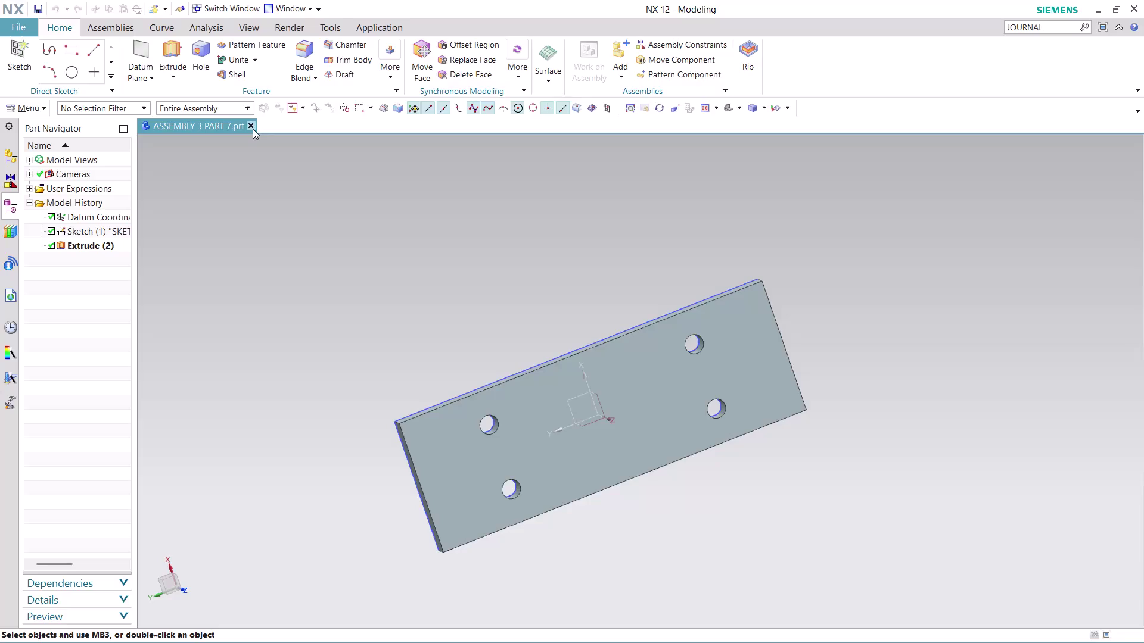
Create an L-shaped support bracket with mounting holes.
Close the plate part and choose Record Journal from a Command Finder search for 'journal'.
click(253, 129)
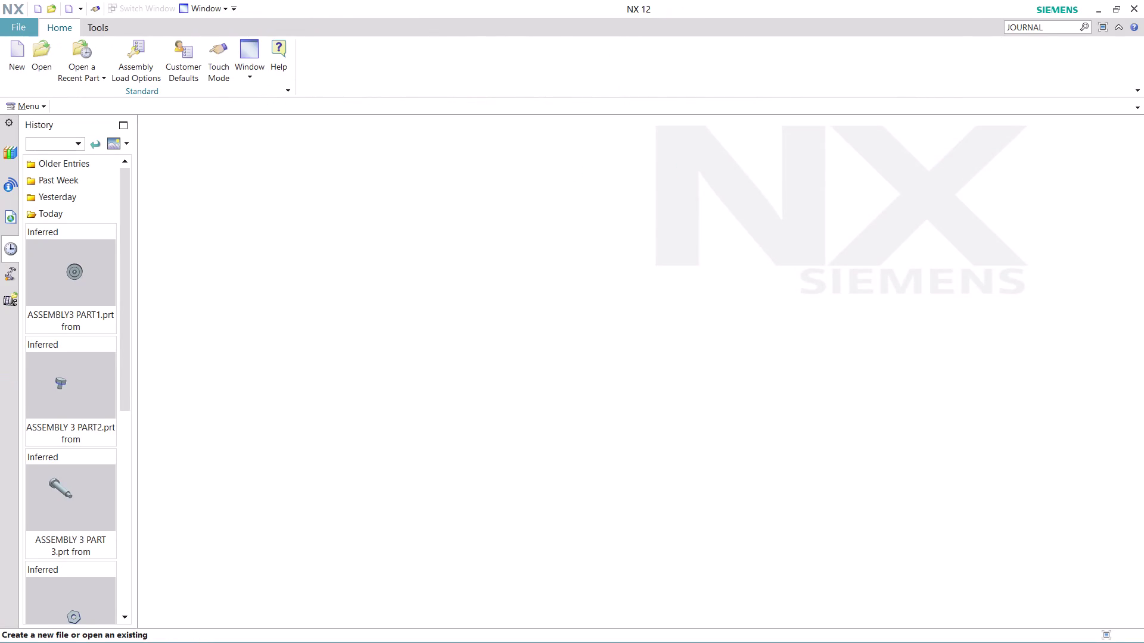
click(1049, 27)
key(Return)
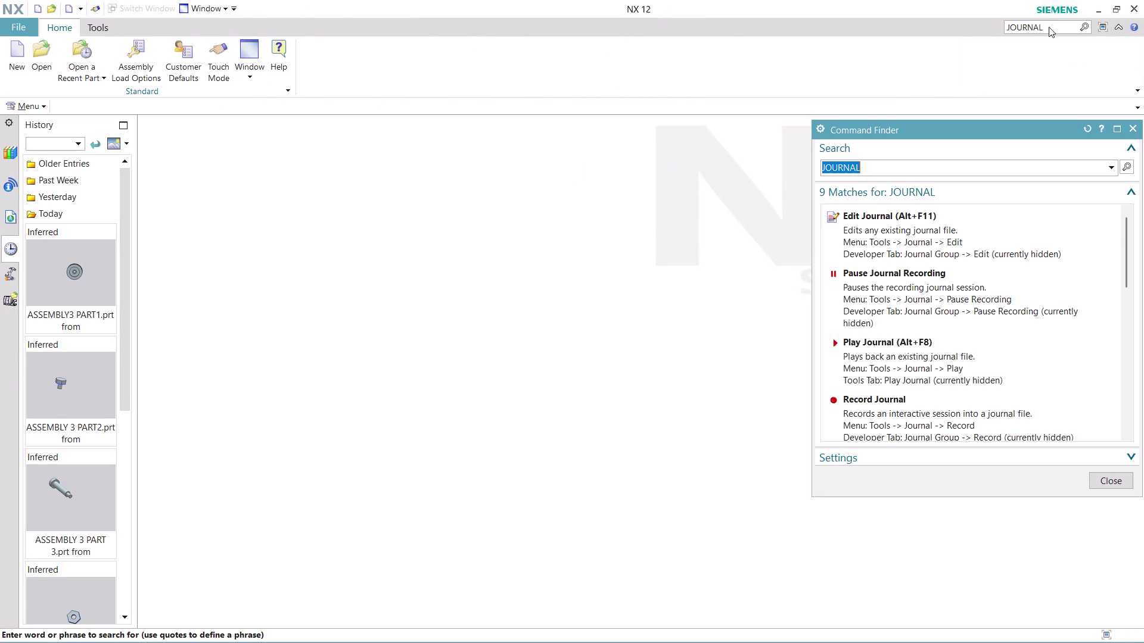
scroll(down, 3)
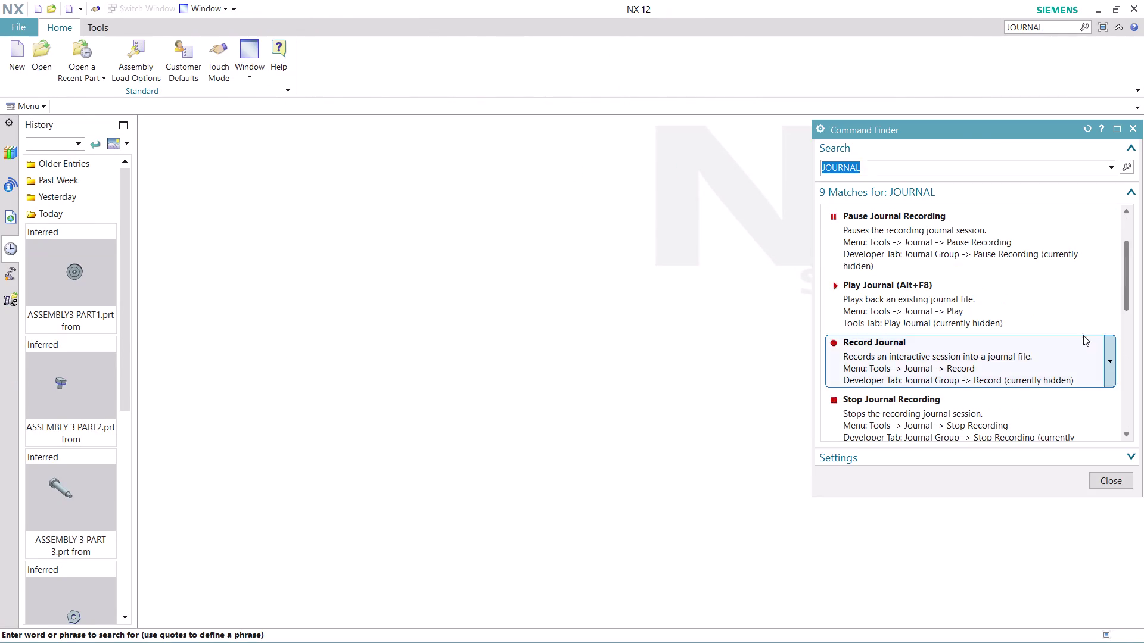
click(960, 350)
click(653, 387)
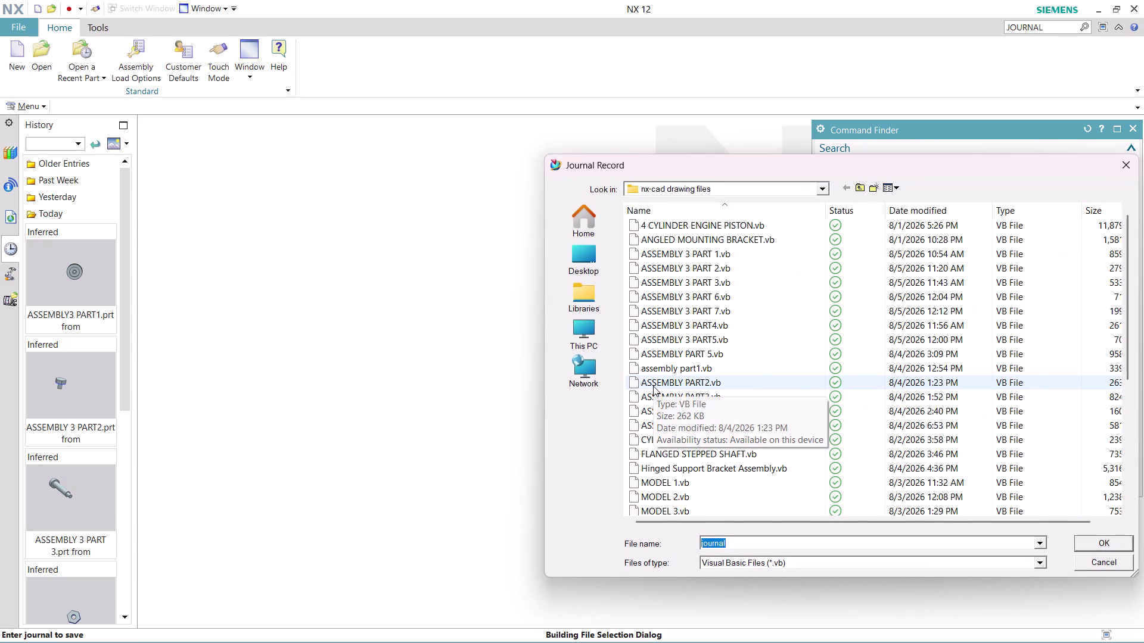
Name the journal file 'ASSEMBLY 3 PART 8' and start recording.
text(ASSE)
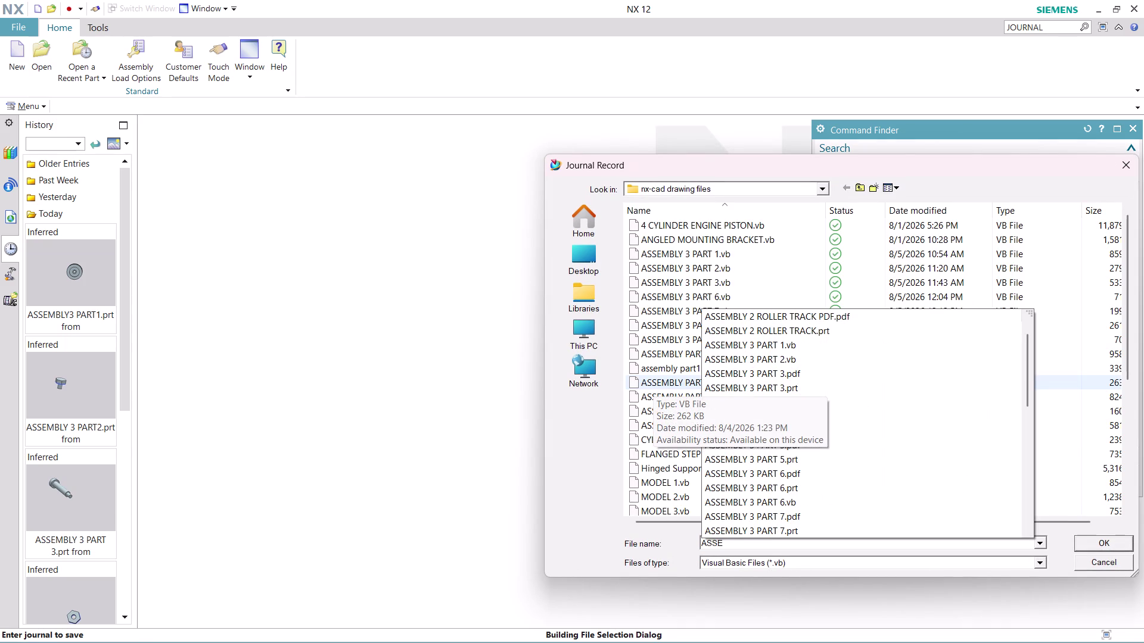
text(MBL)
text(Y)
key(space)
text(3)
key(space)
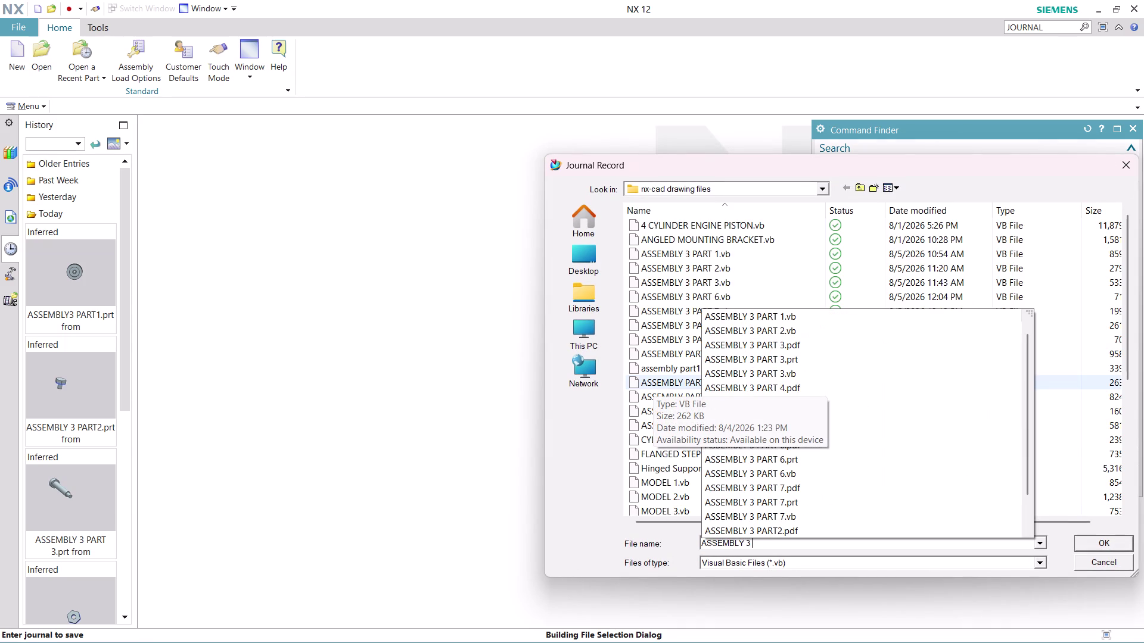
text(PART)
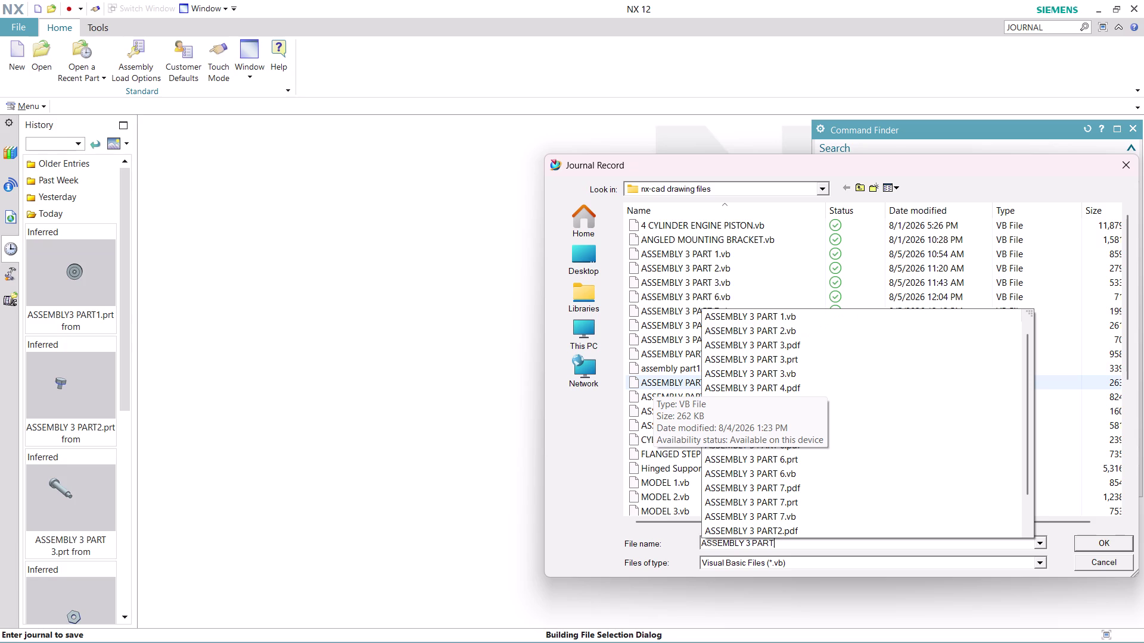
key(space)
text(8)
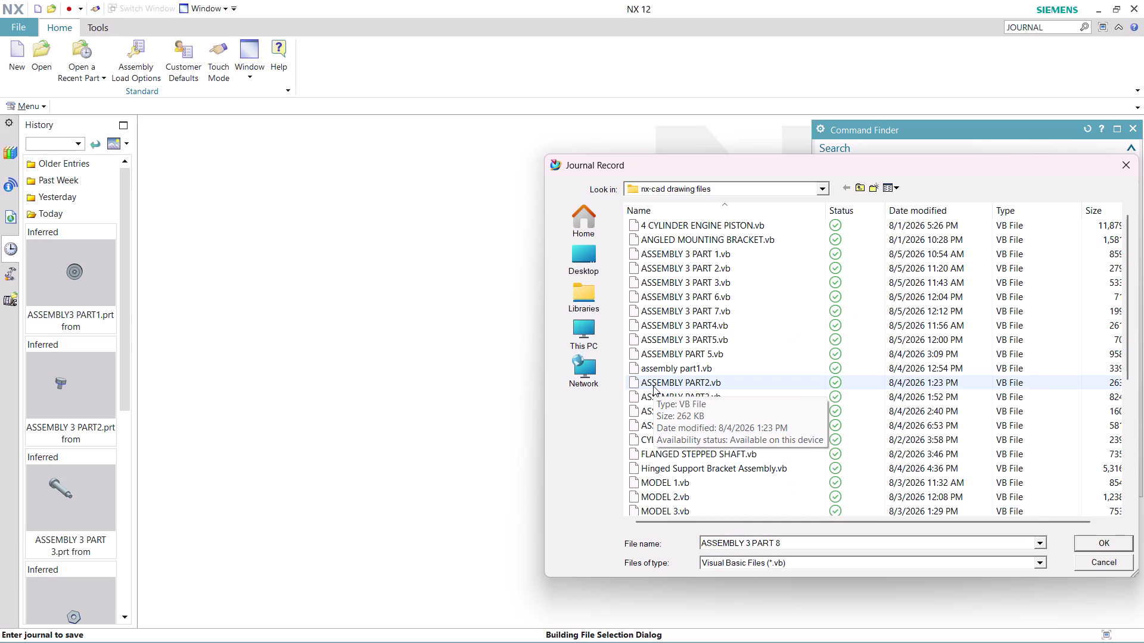
click(1117, 543)
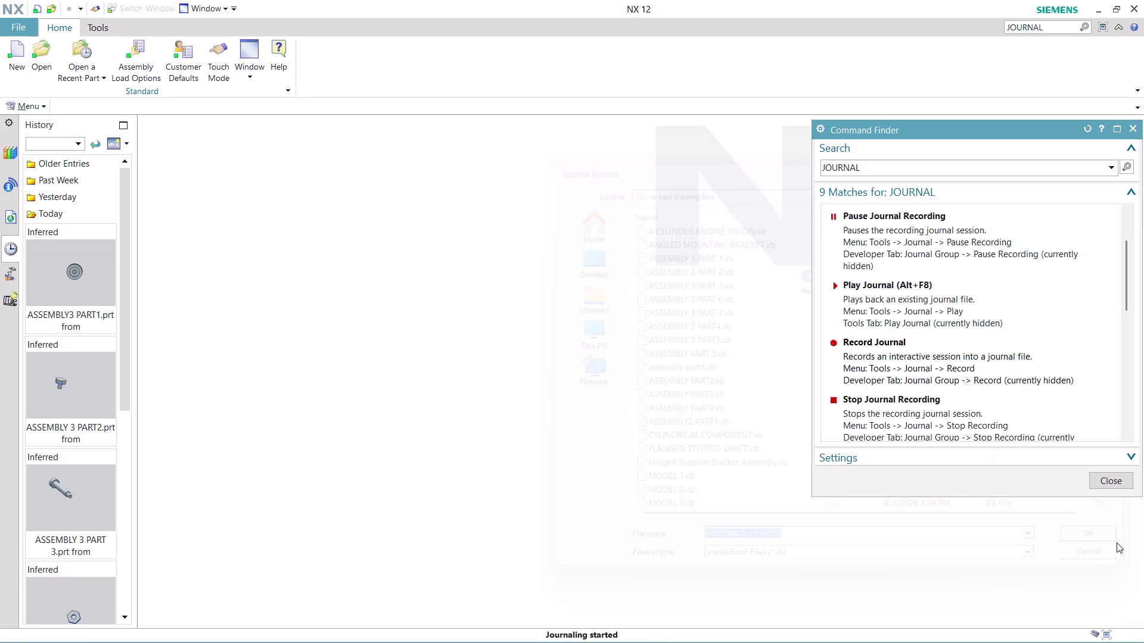
click(1114, 482)
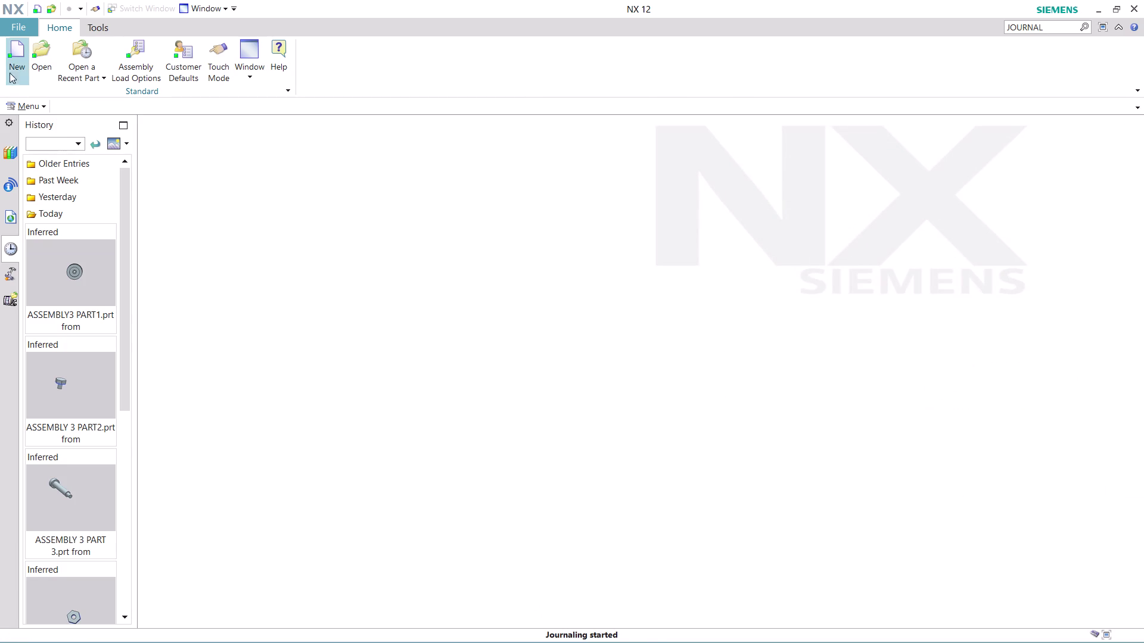
Create a Model-template part and place a sketch on the datum plane, origin at datum centre.
click(6, 61)
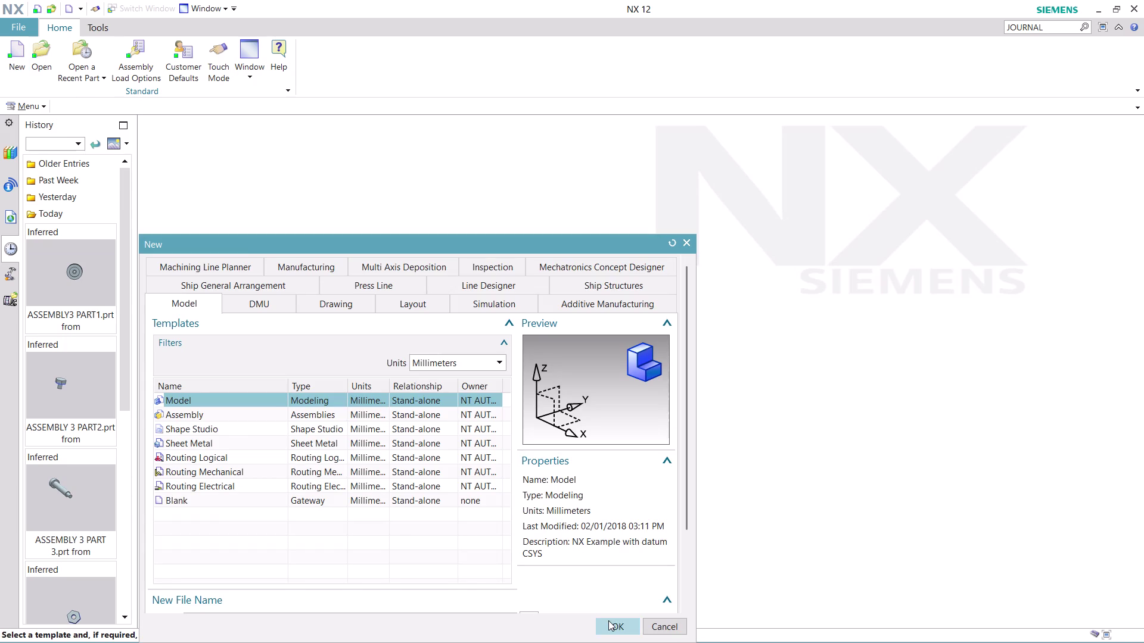
click(608, 621)
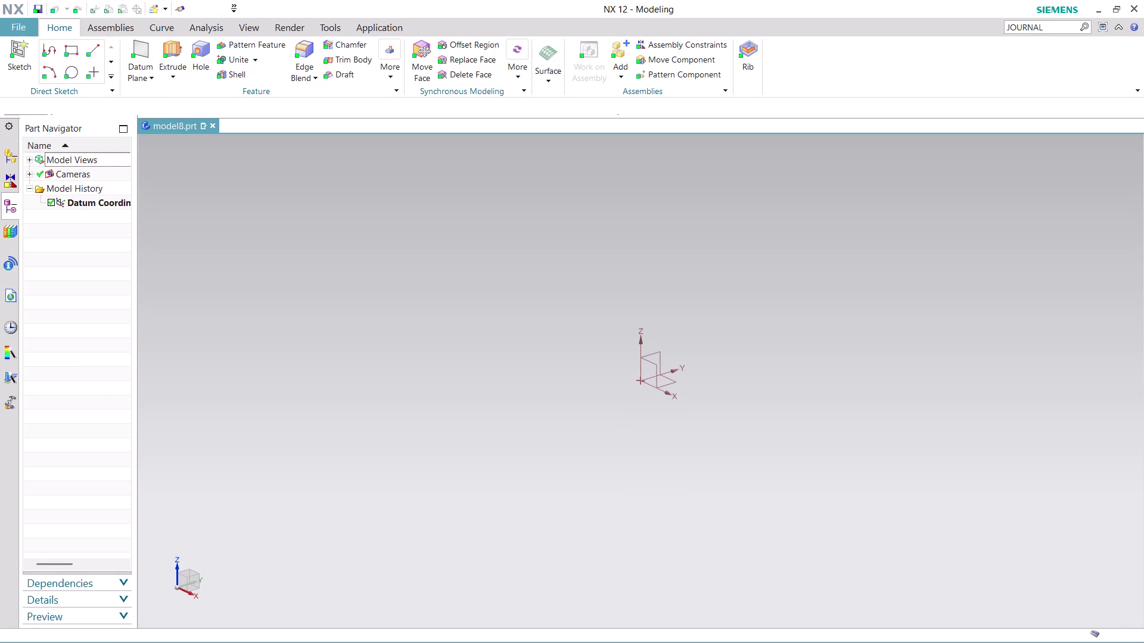
click(33, 101)
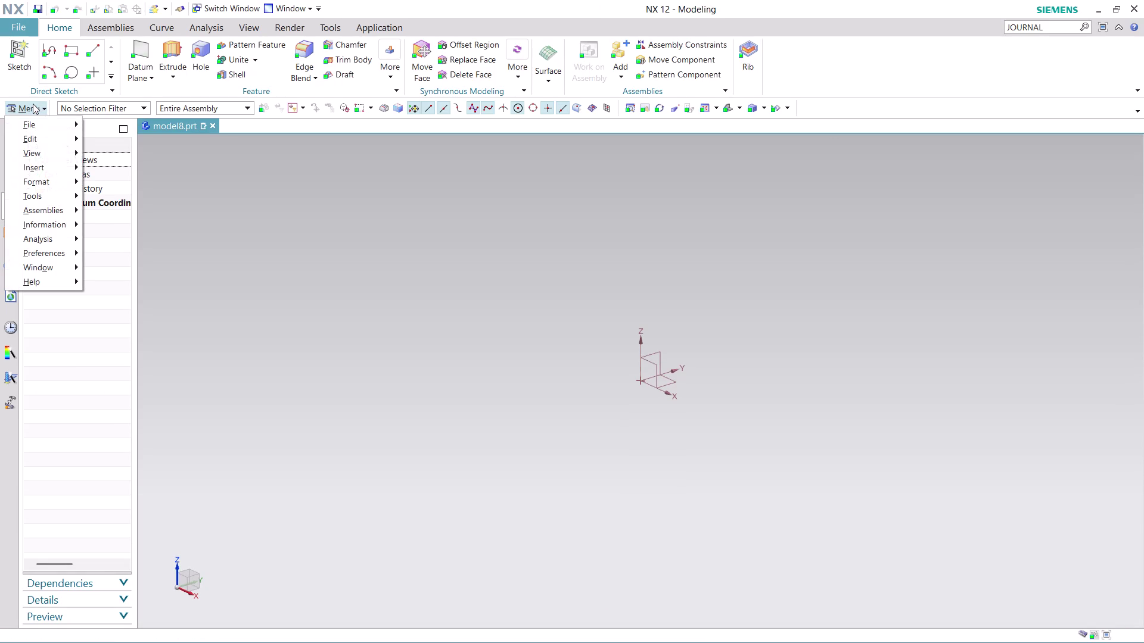
click(135, 185)
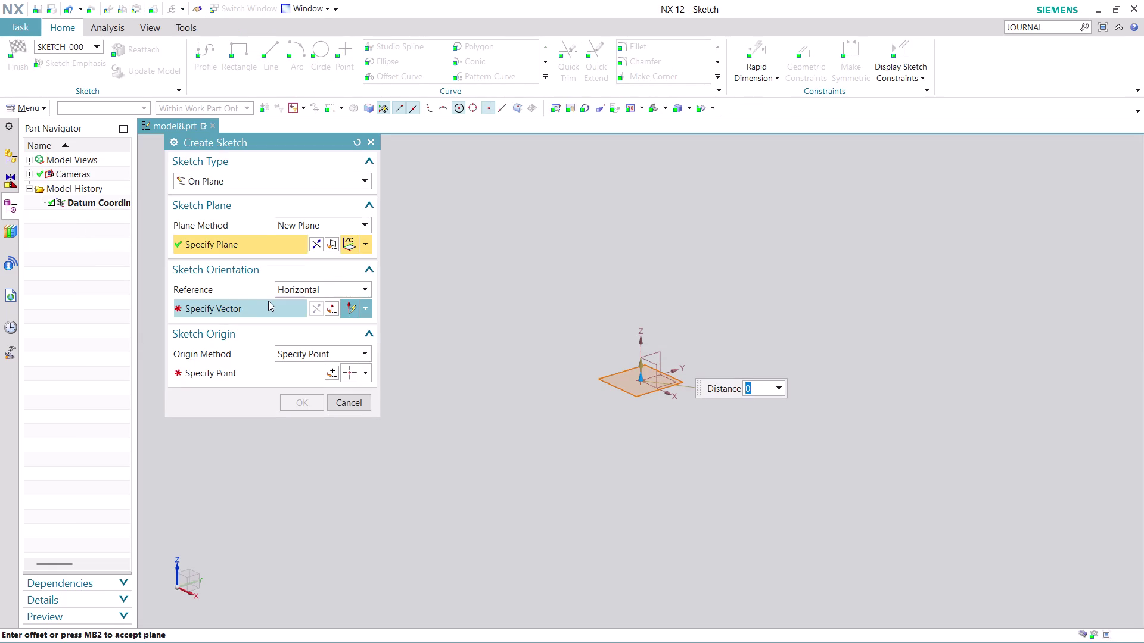
click(268, 301)
click(670, 373)
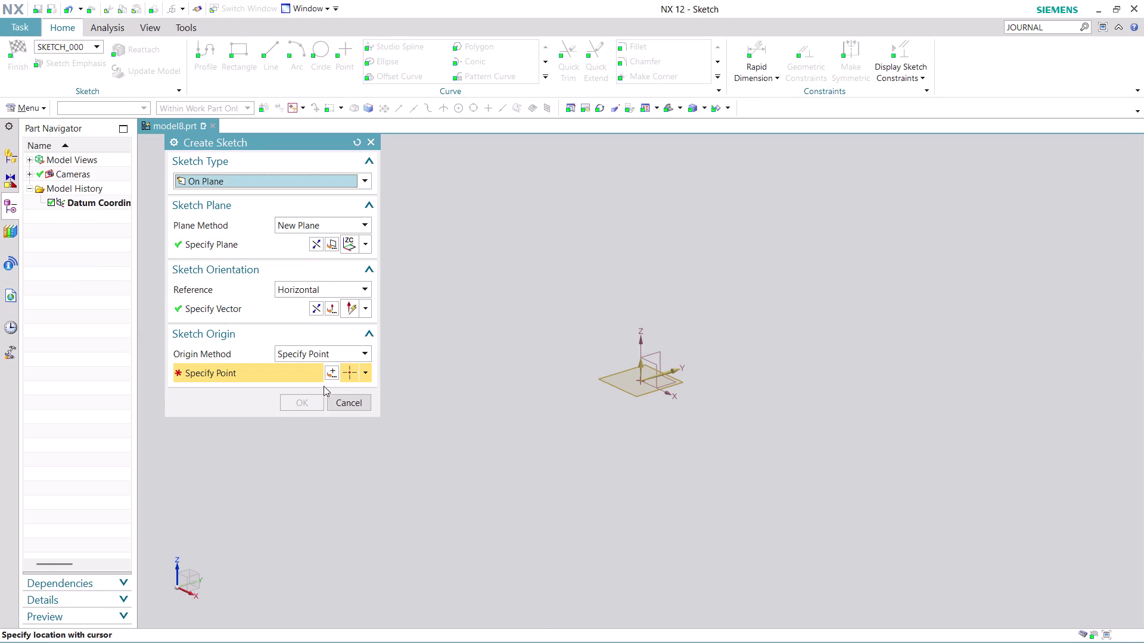
click(328, 371)
click(314, 391)
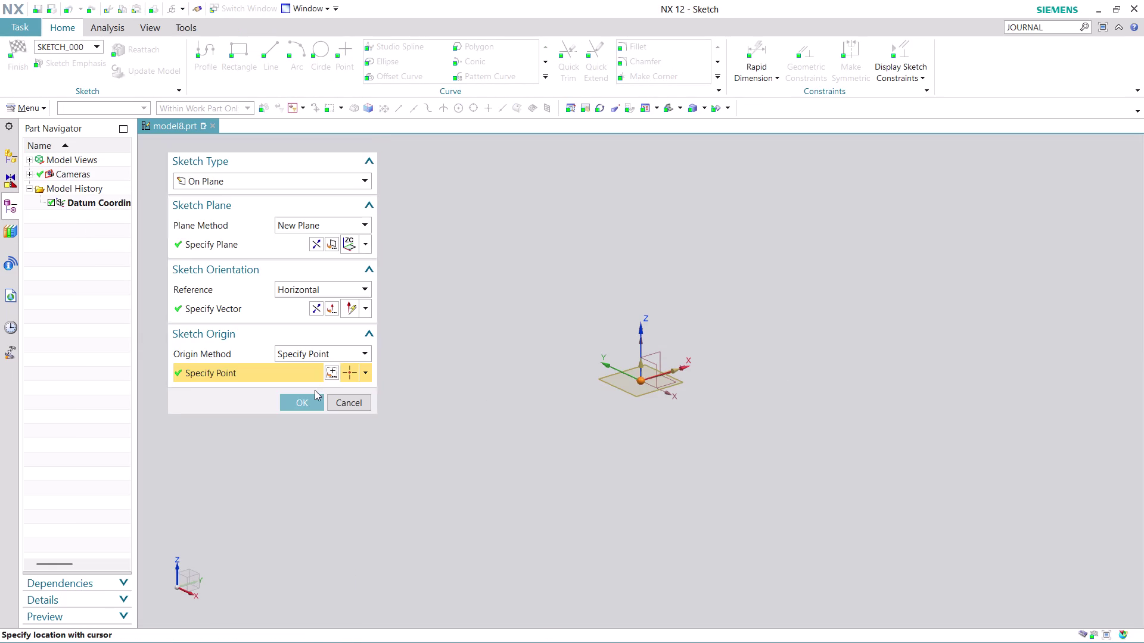
click(303, 408)
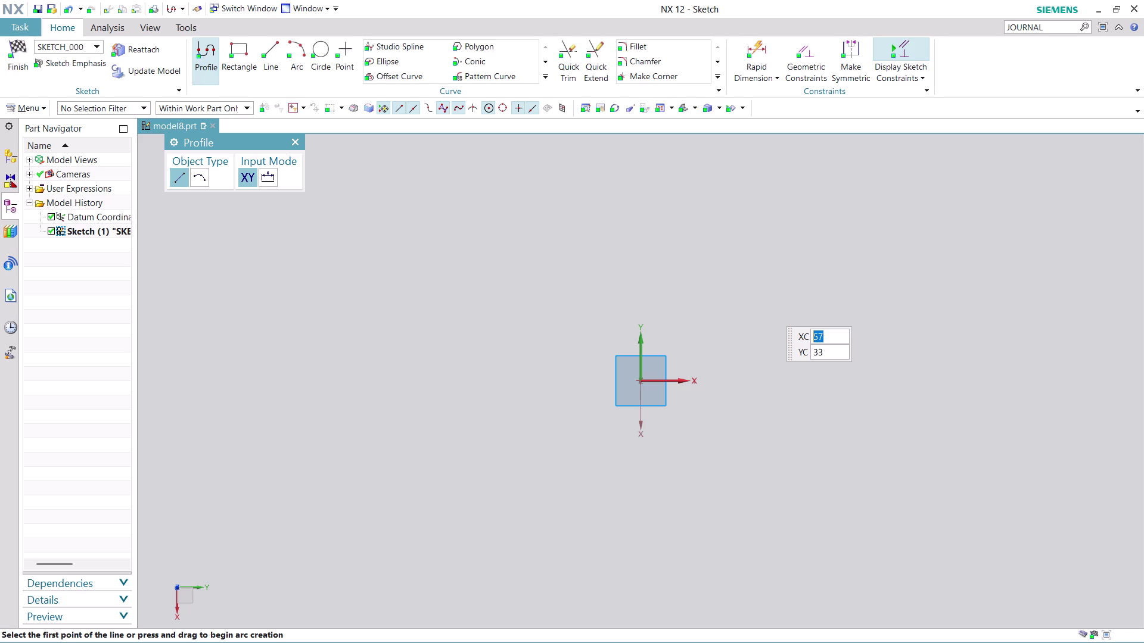
Draw a six-line closed L outline with Profile, both legs 11 mm thick.
click(664, 192)
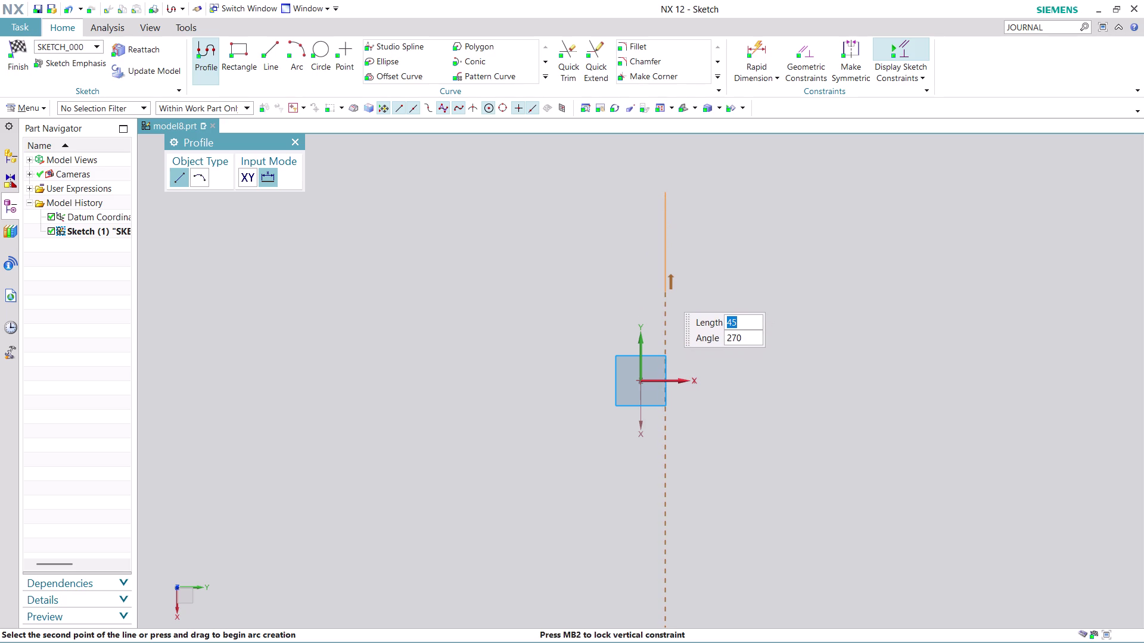
click(666, 340)
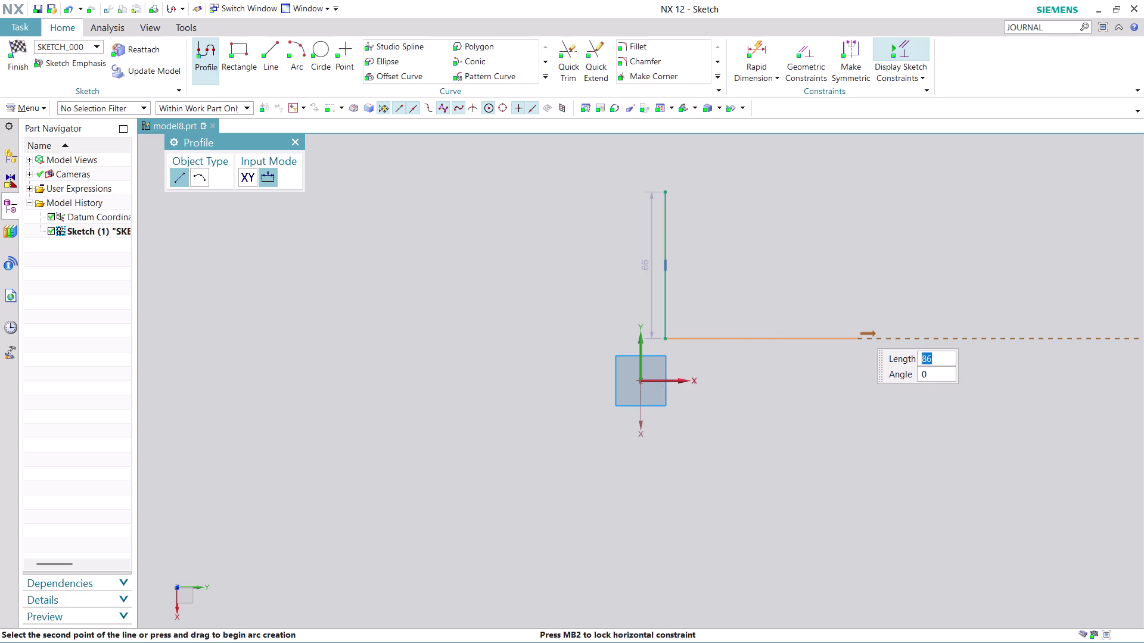
click(847, 328)
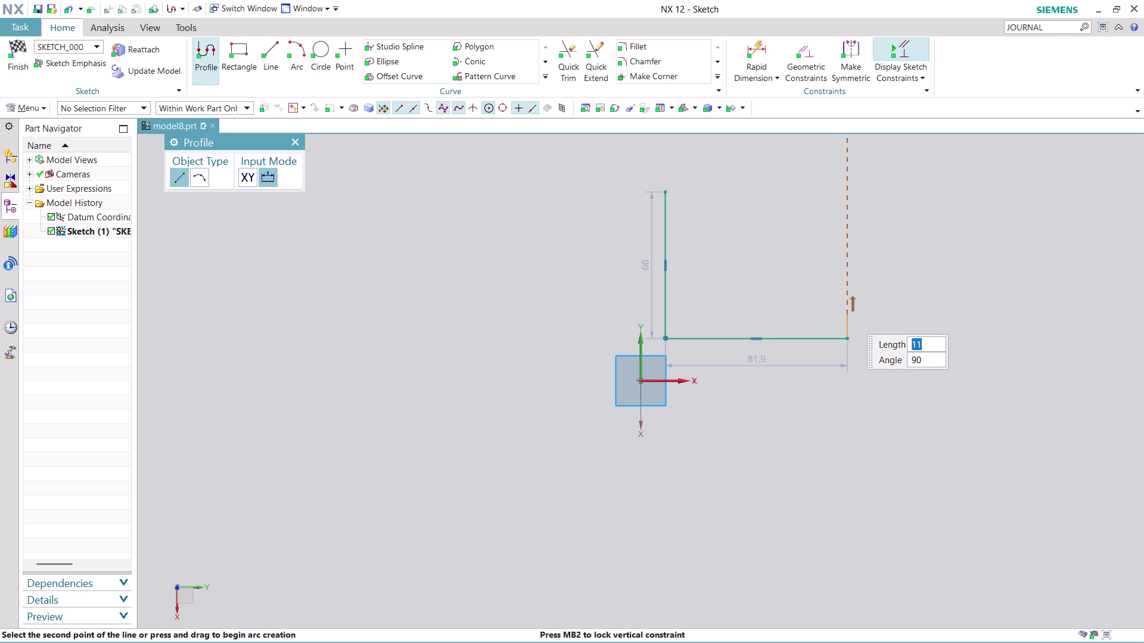
click(847, 314)
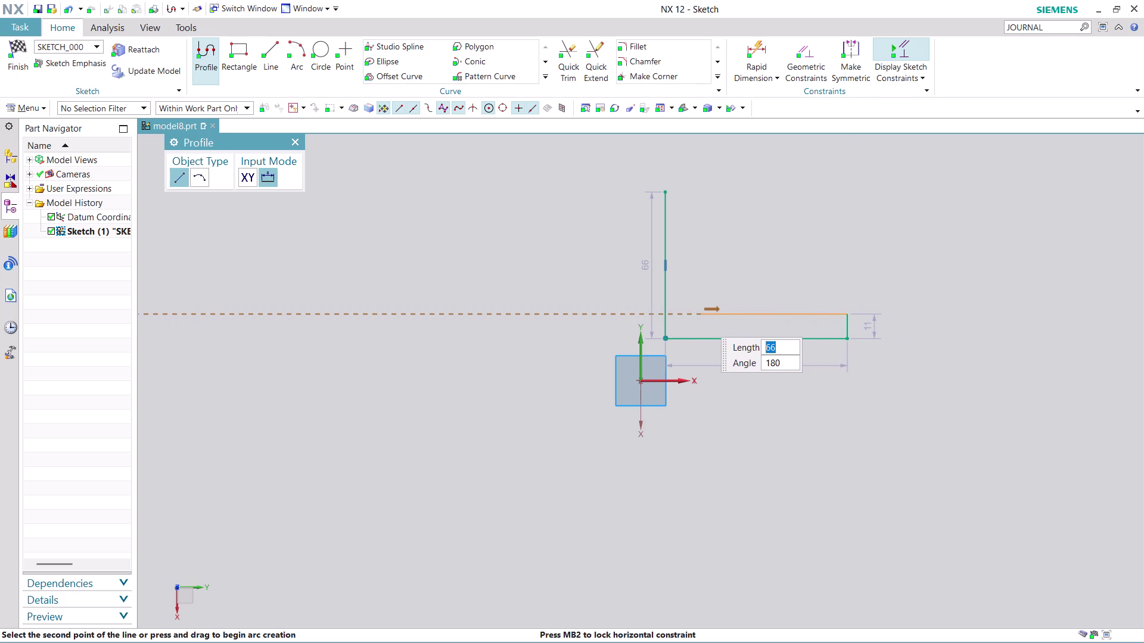
click(690, 318)
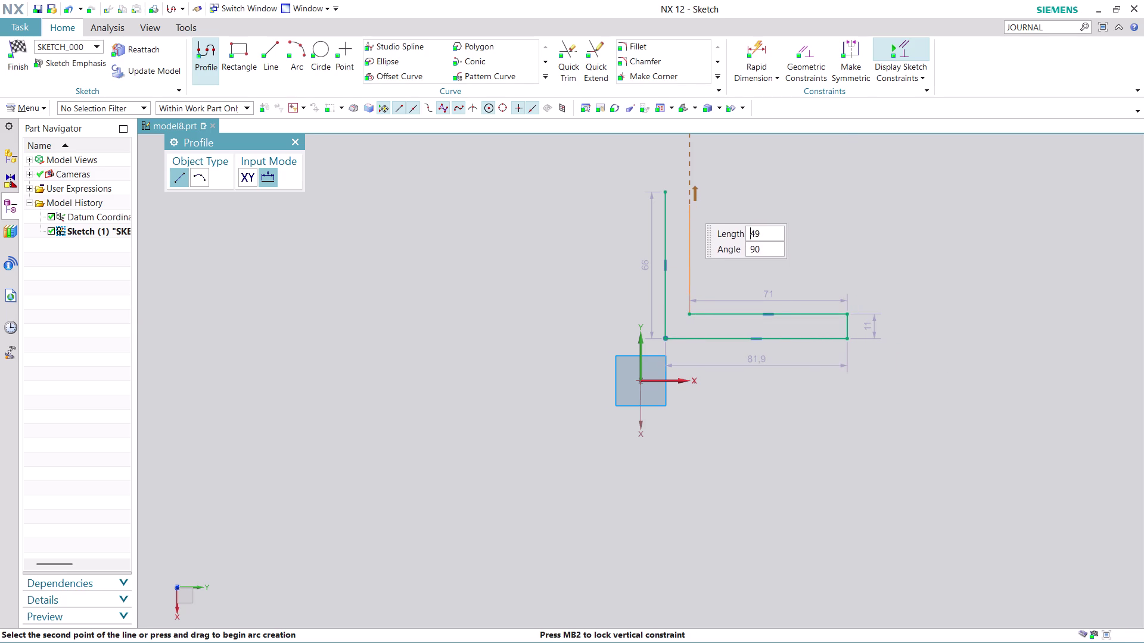
click(687, 192)
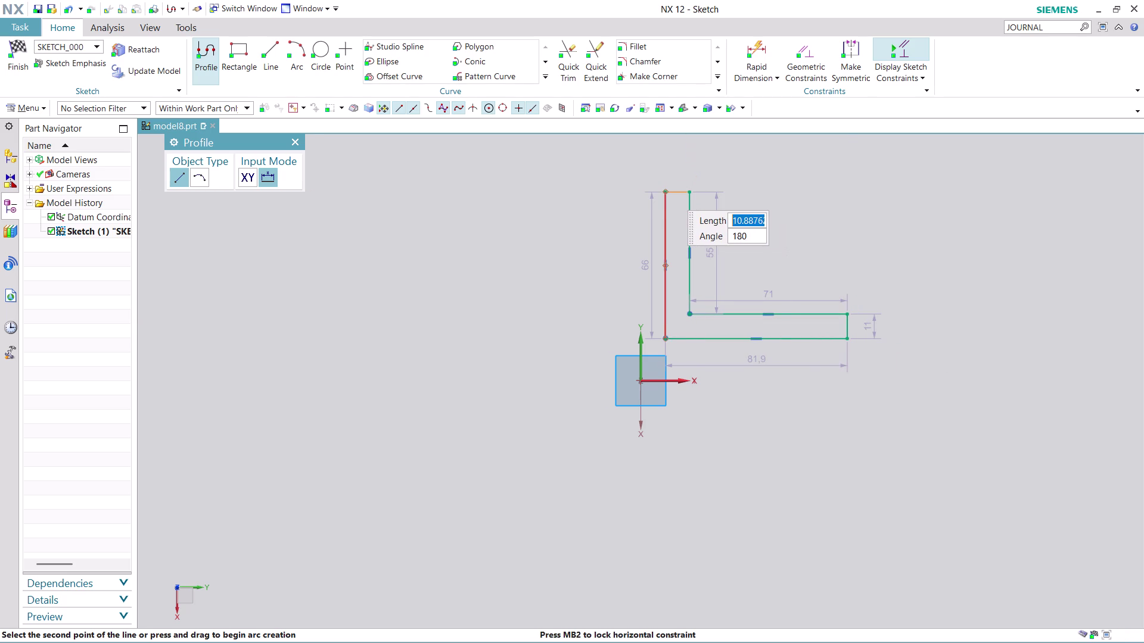
click(666, 190)
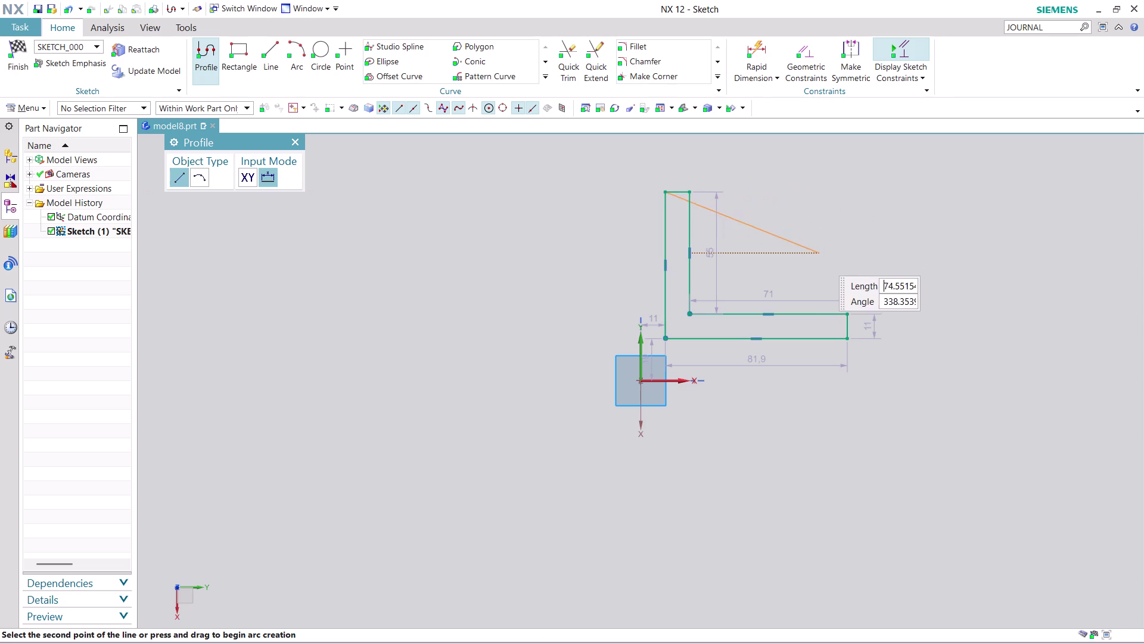
key(Escape)
key(Escape)
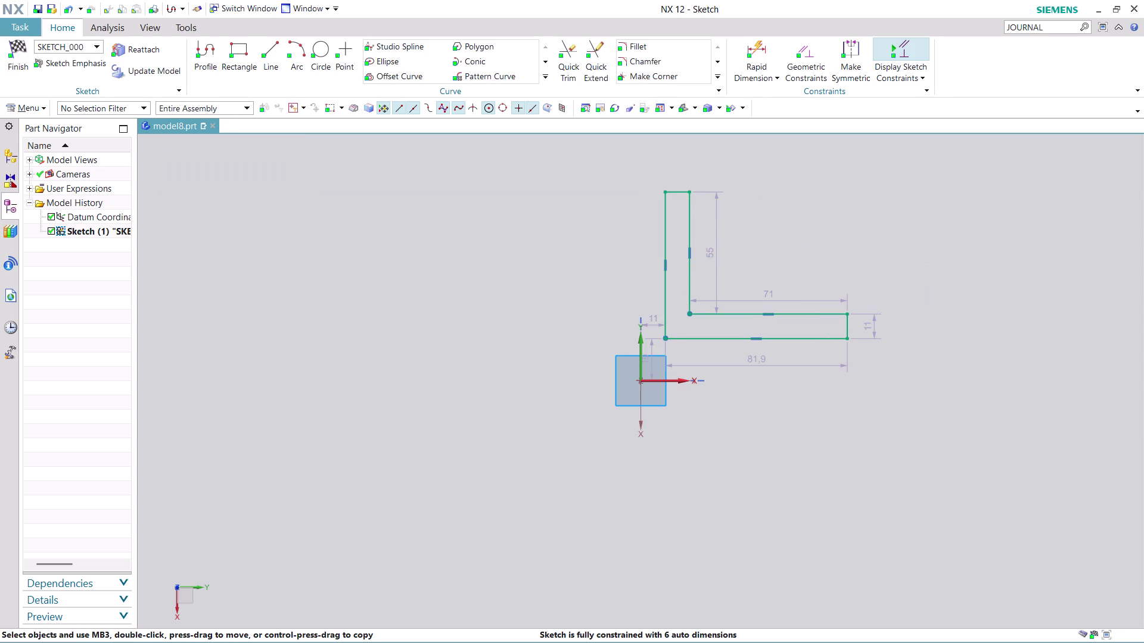
scroll(up, 3)
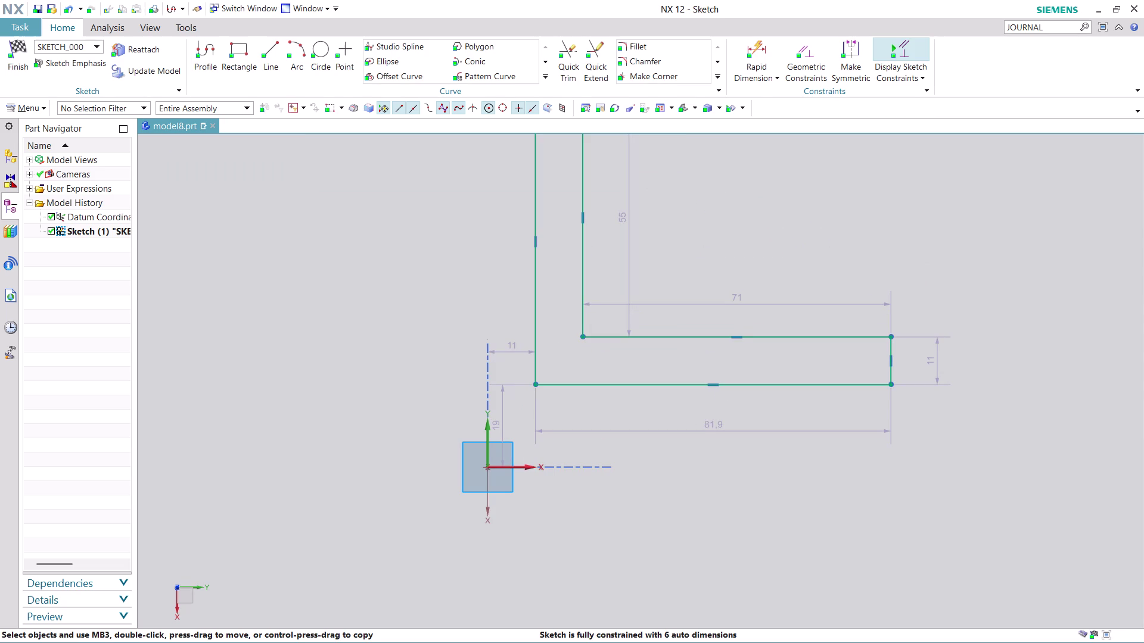
Change the horizontal flange's 11 mm thickness dimension to 5 mm.
double_click(937, 364)
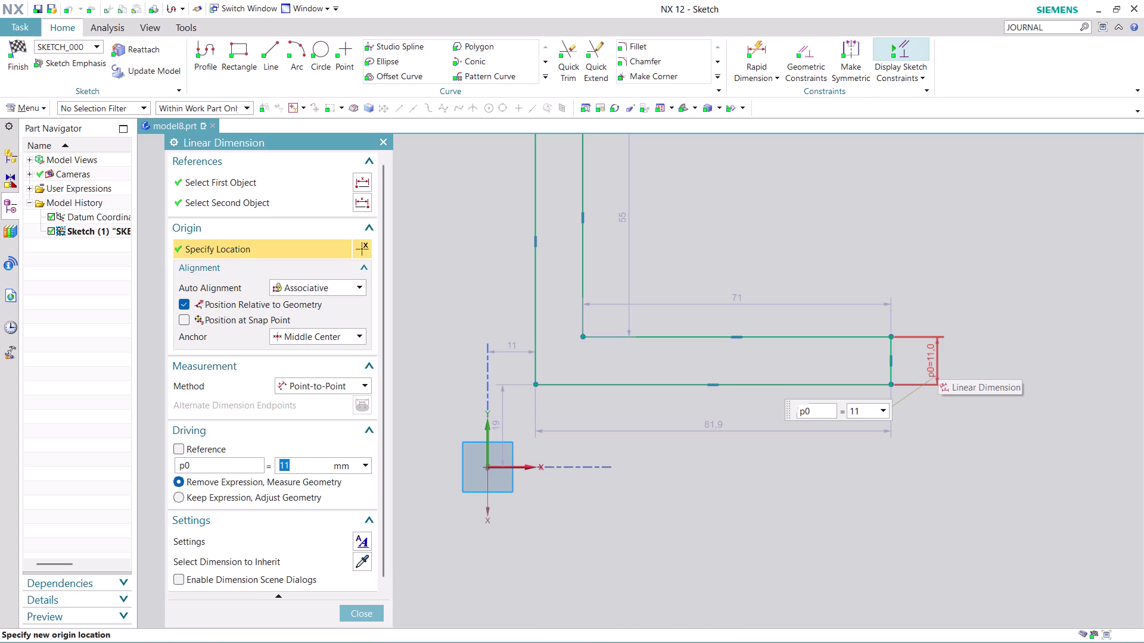
key(5)
key(Return)
scroll(up, 3)
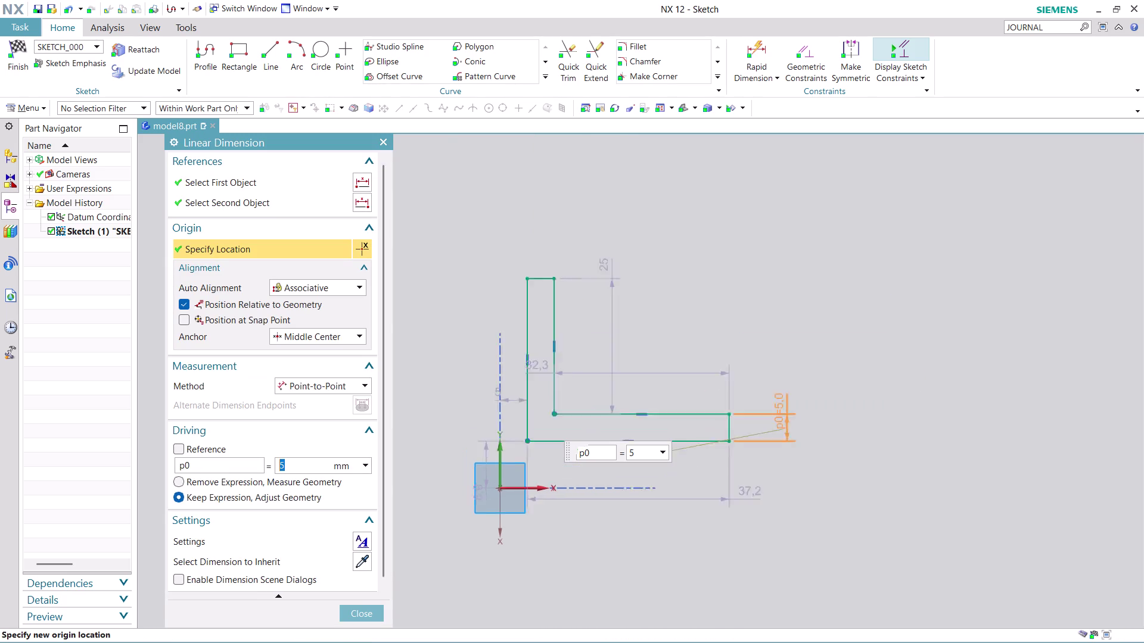
scroll(up, 3)
scroll(down, 3)
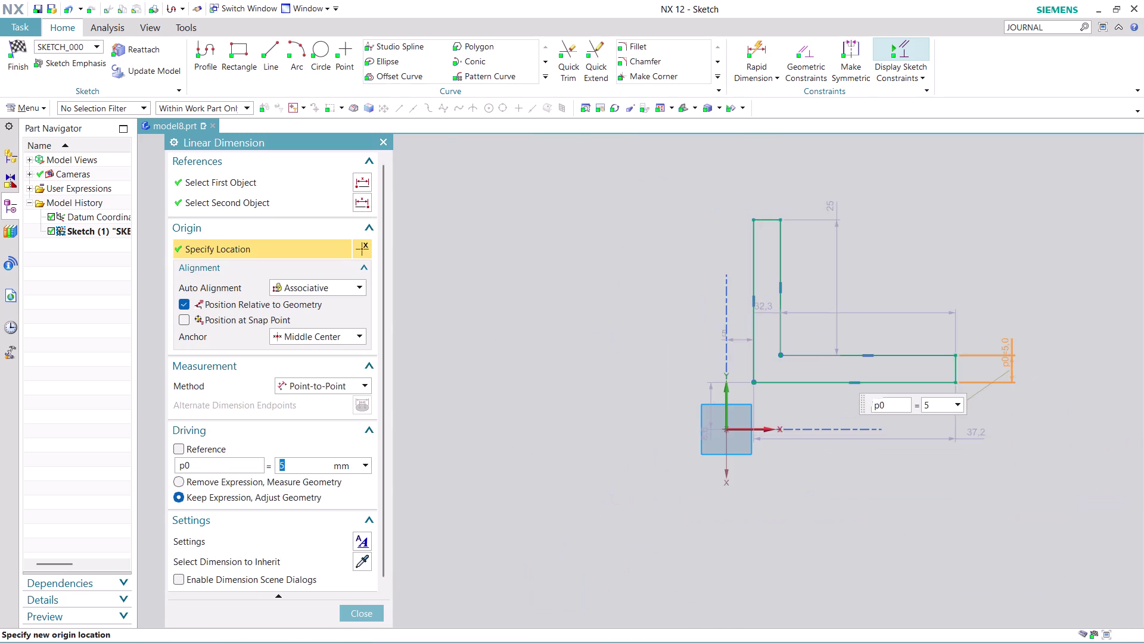
scroll(up, 3)
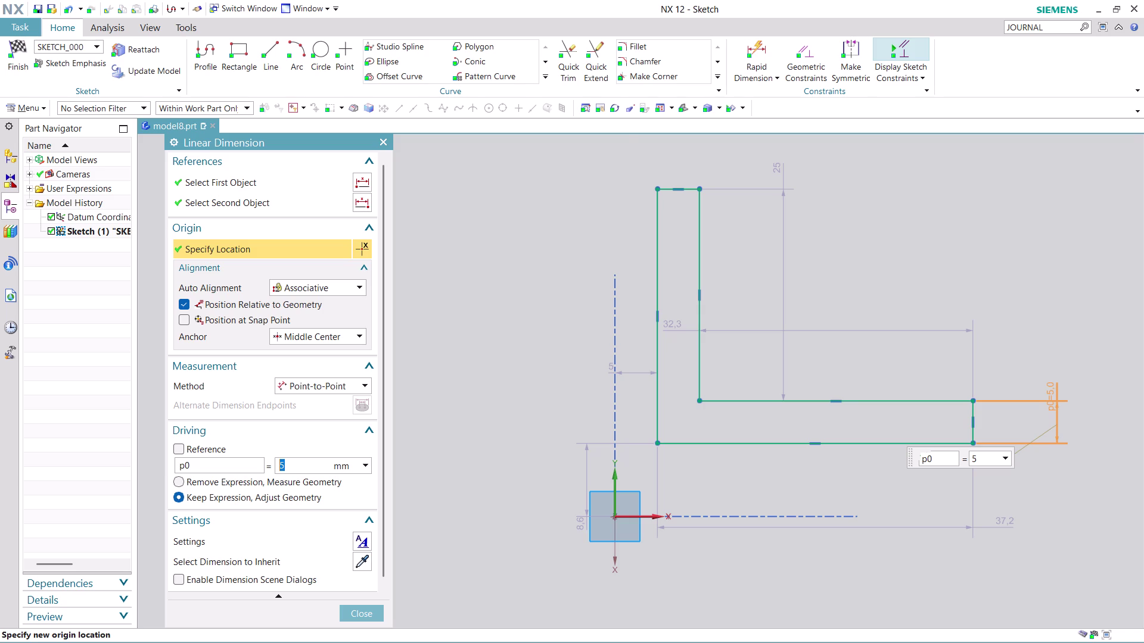
click(372, 616)
click(763, 46)
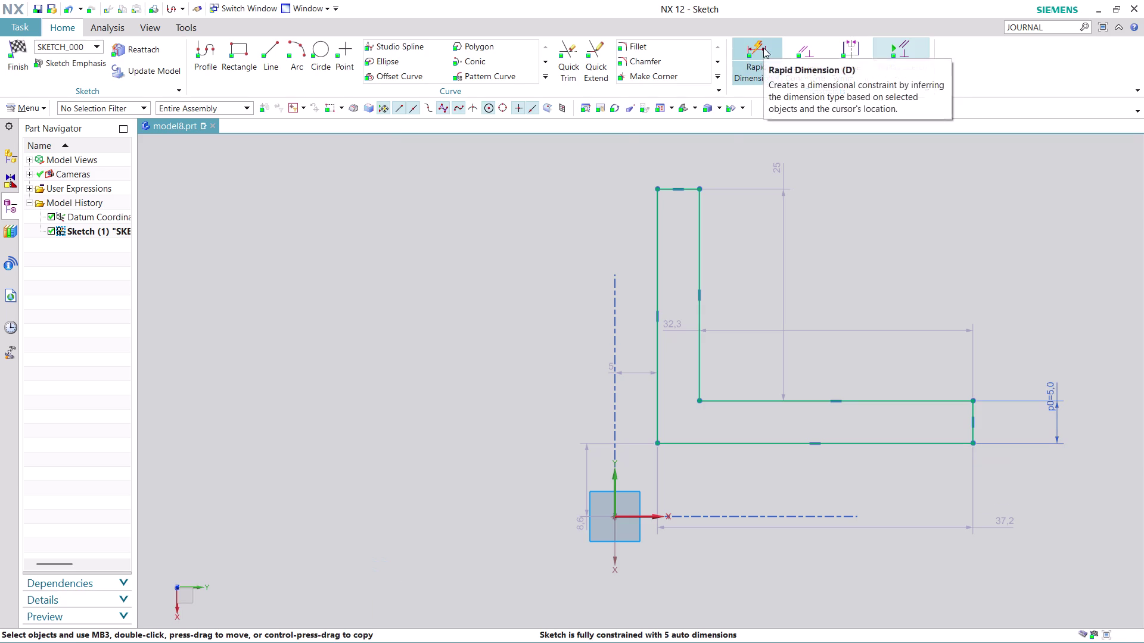
Dimension the left vertical line against the bottom edge as a 40 mm height.
scroll(up, 3)
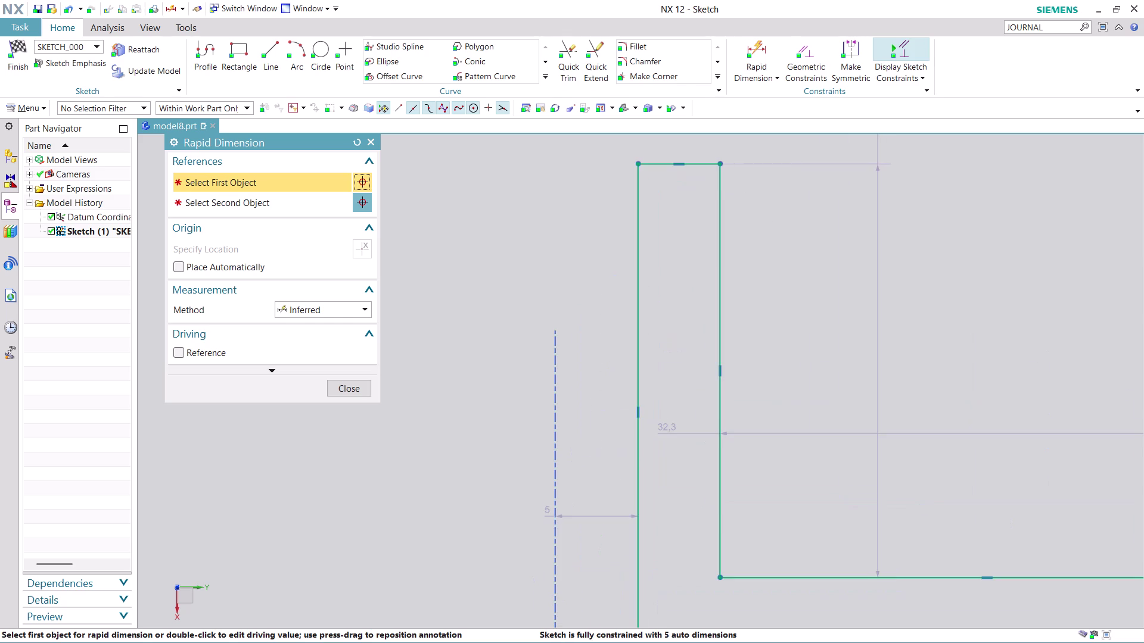
click(656, 161)
scroll(down, 3)
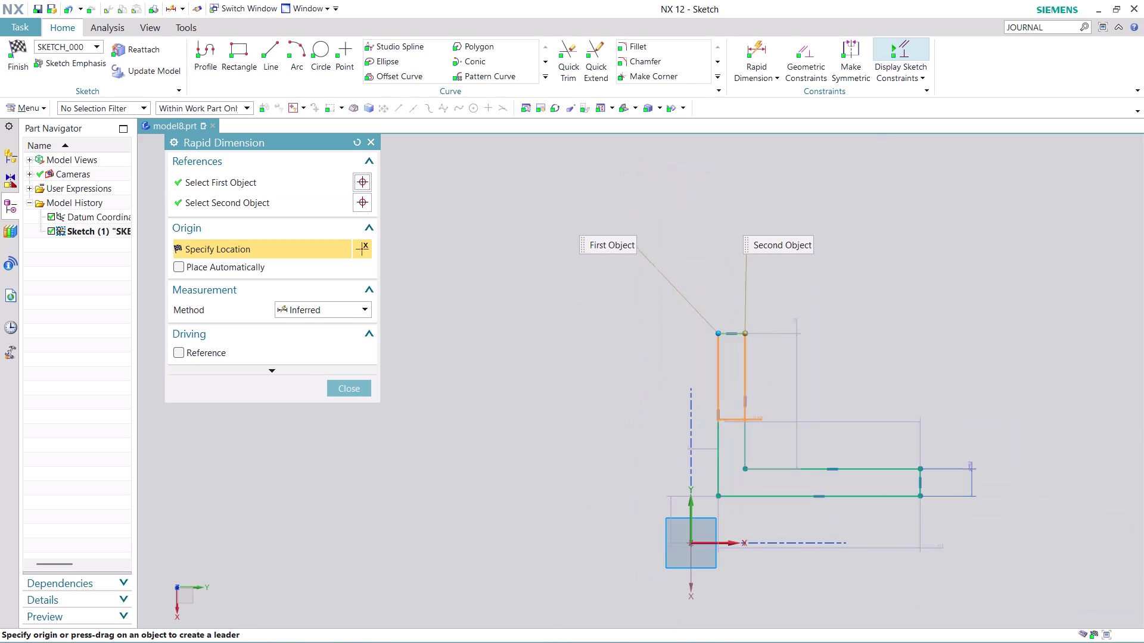
scroll(up, 3)
scroll(up, 3)
scroll(up, 3)
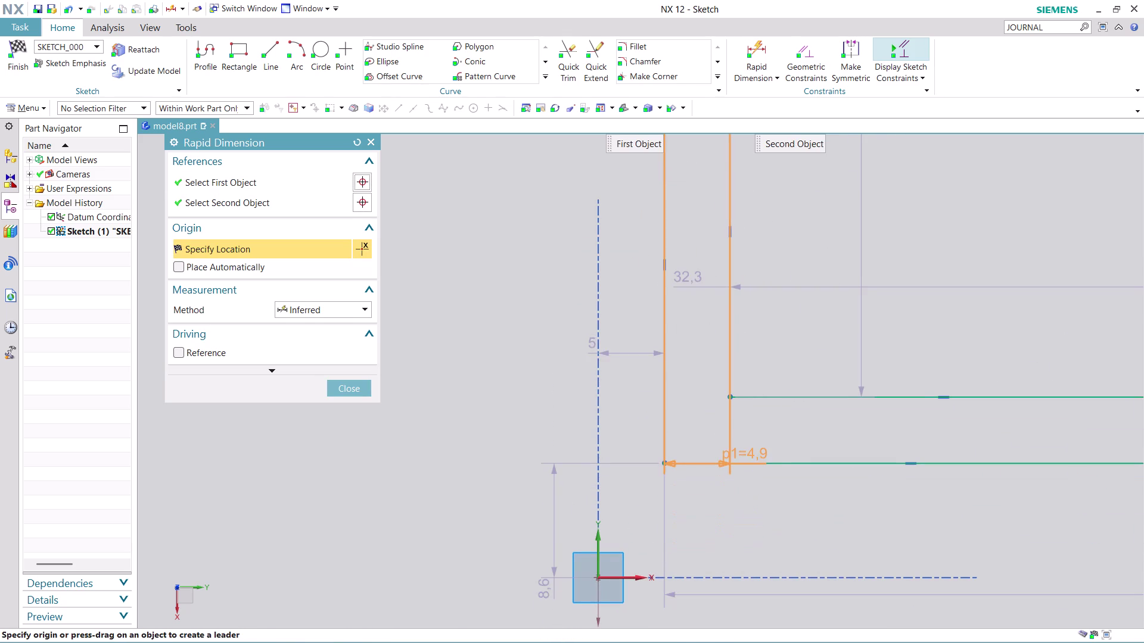
click(802, 462)
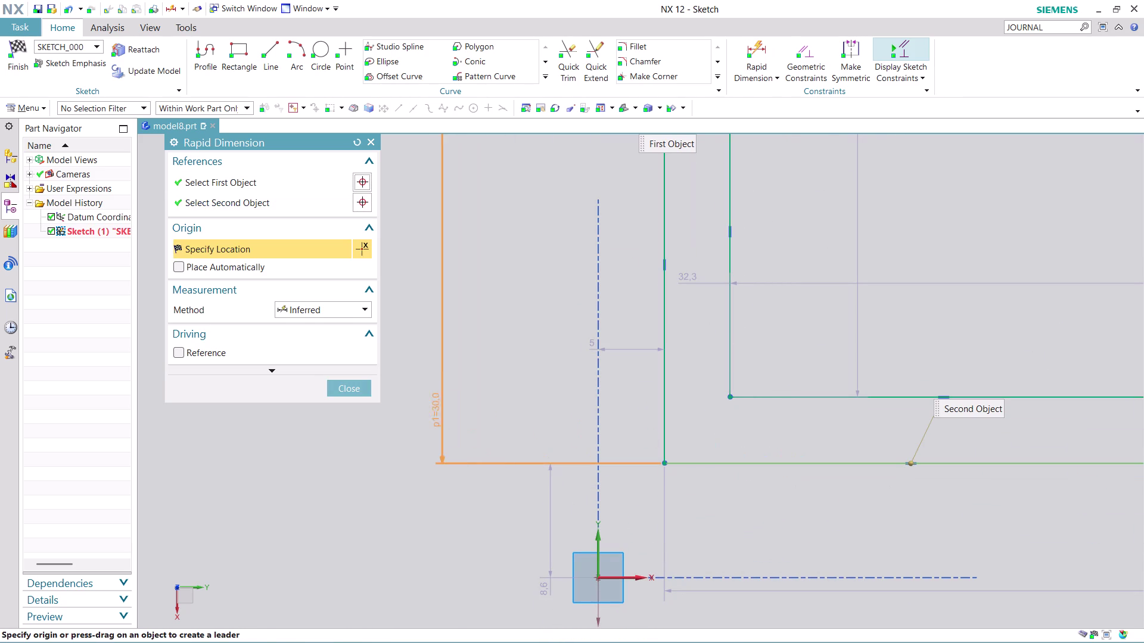
click(424, 341)
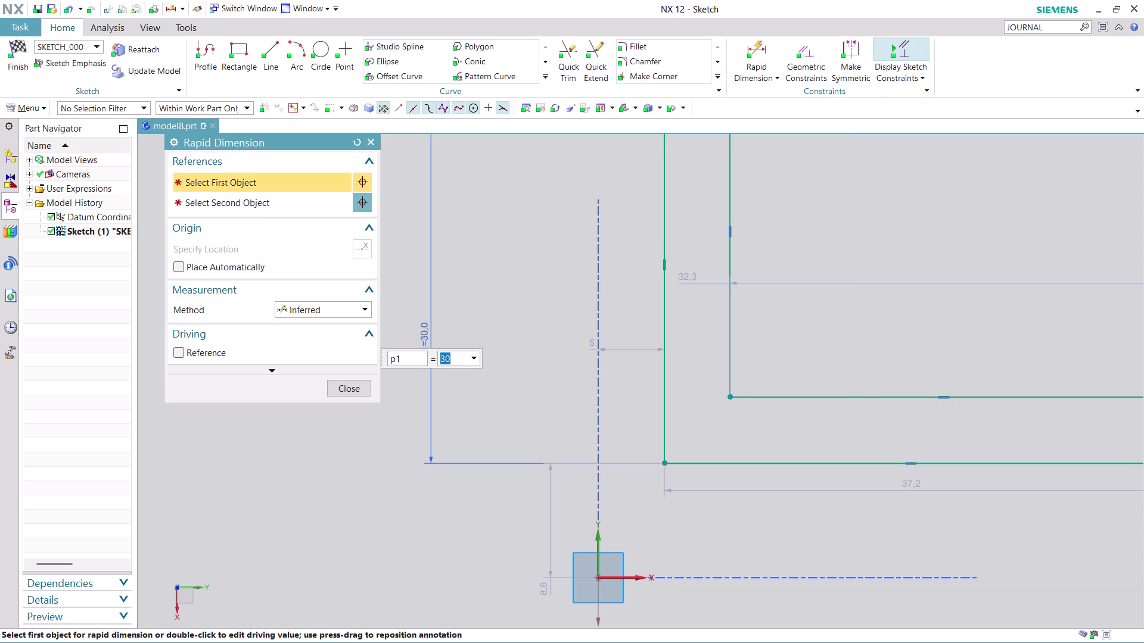
text(40)
key(Return)
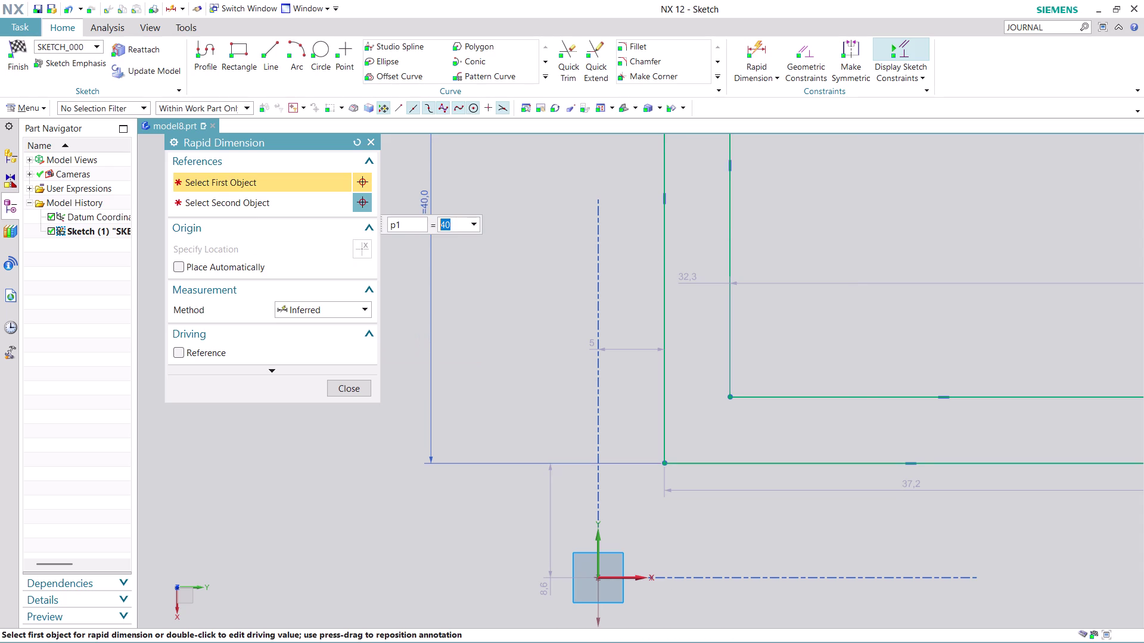
click(349, 388)
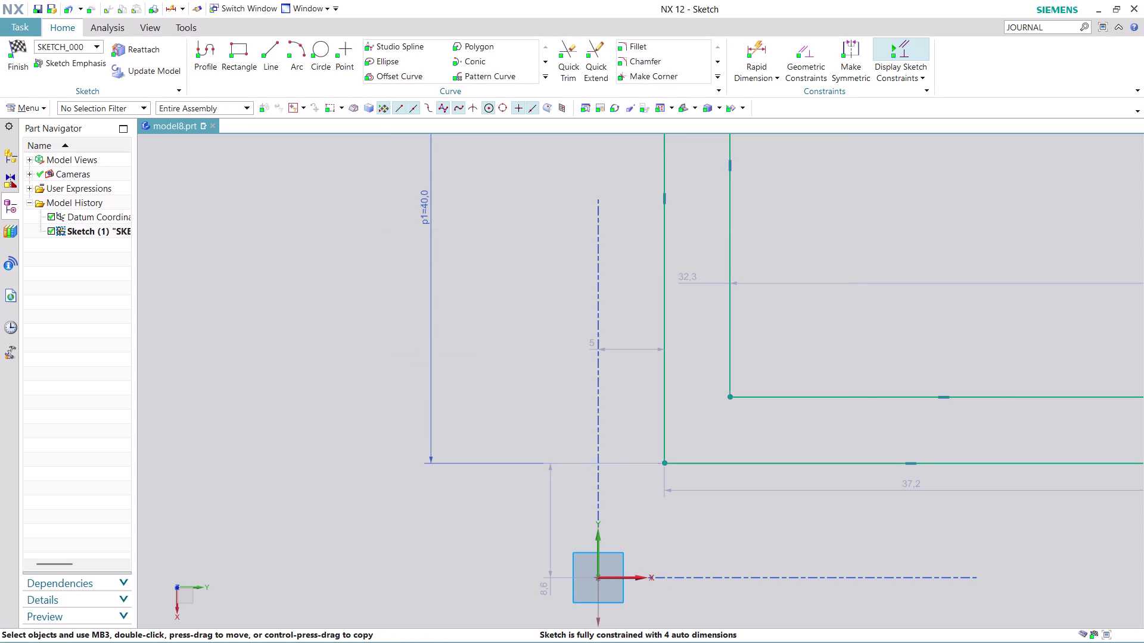
Edit the 37.2 bottom length dimension to 40 mm.
scroll(down, 3)
scroll(up, 3)
scroll(down, 3)
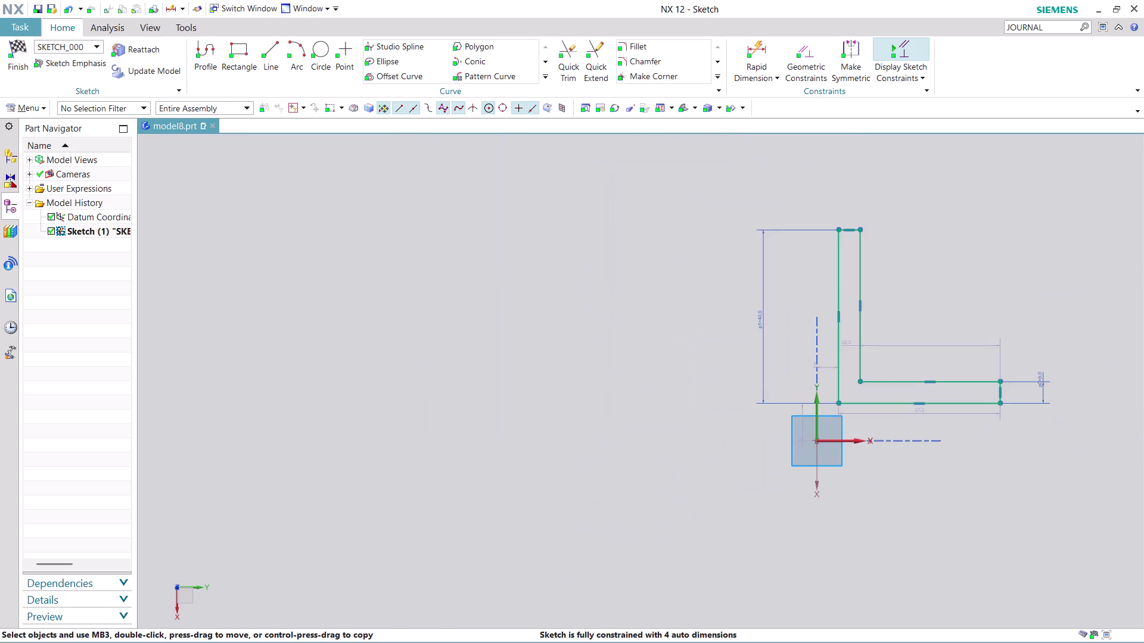
scroll(up, 3)
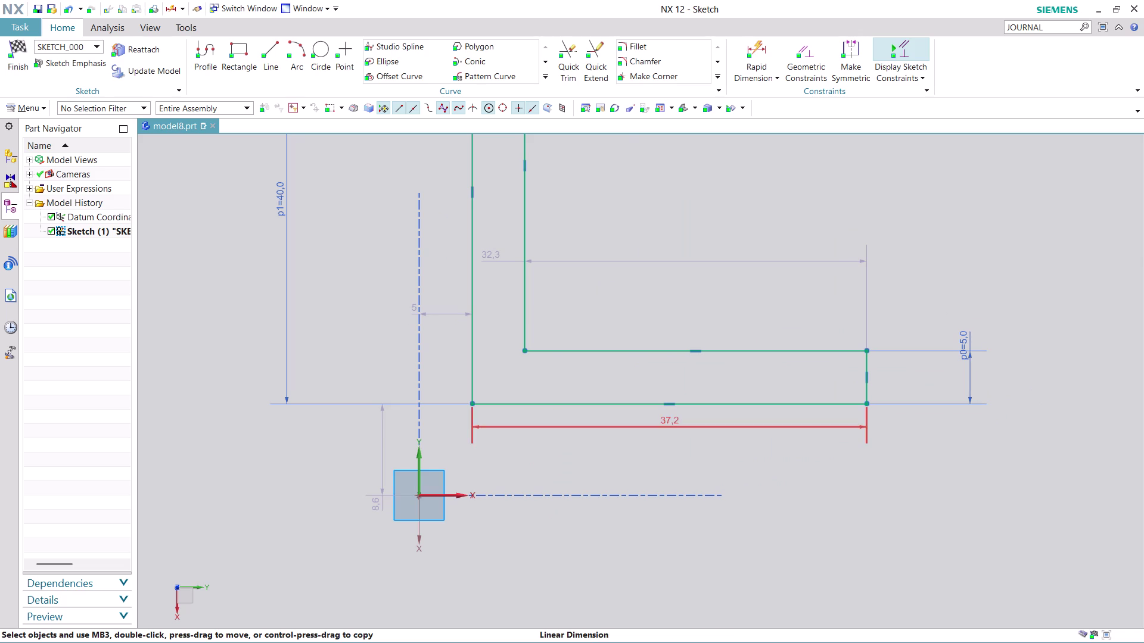
click(669, 429)
double_click(669, 429)
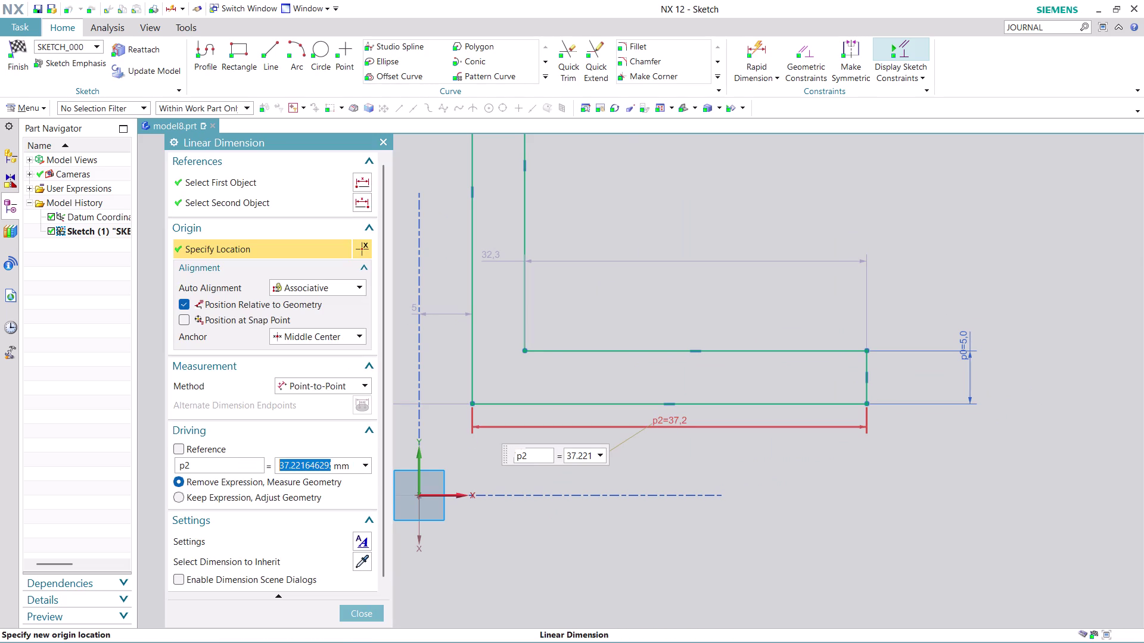
text(40)
key(Return)
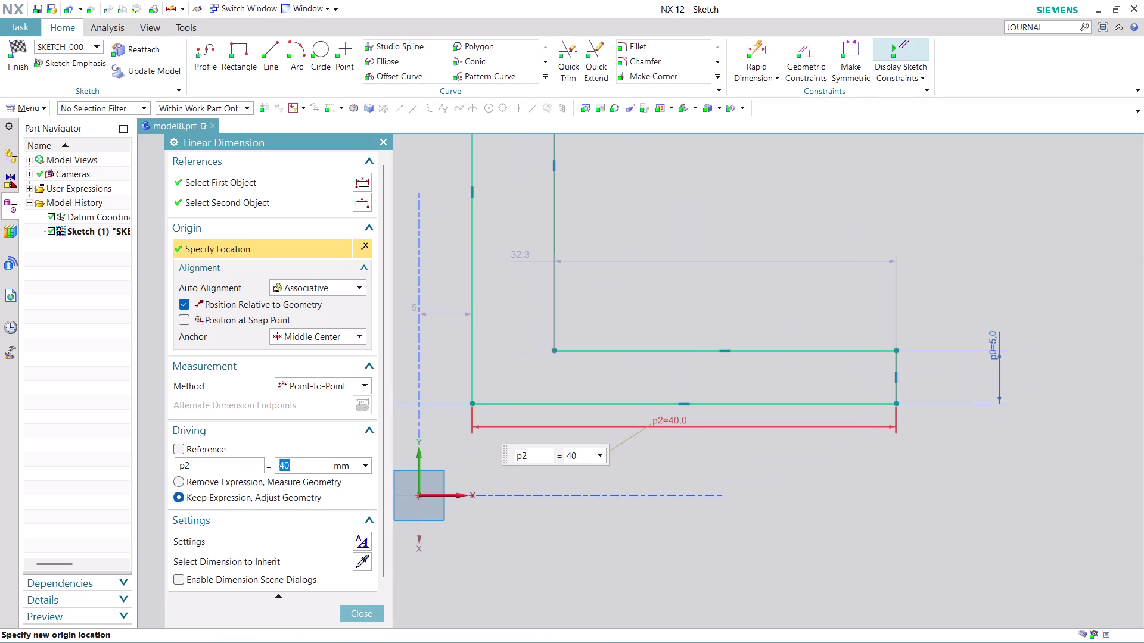
click(374, 612)
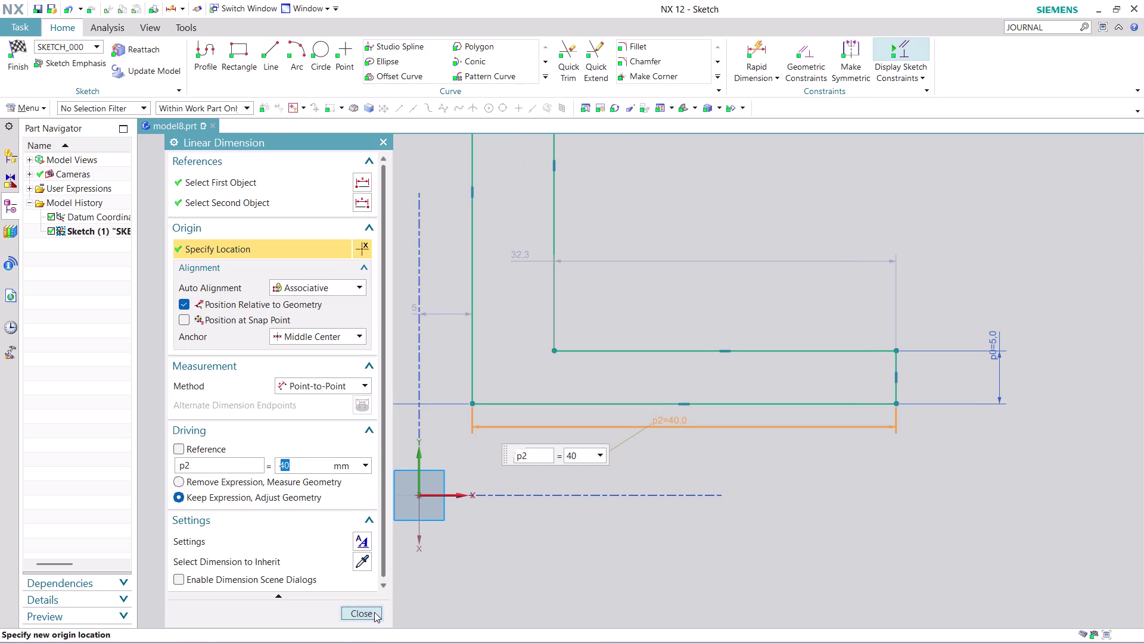
scroll(down, 3)
scroll(up, 3)
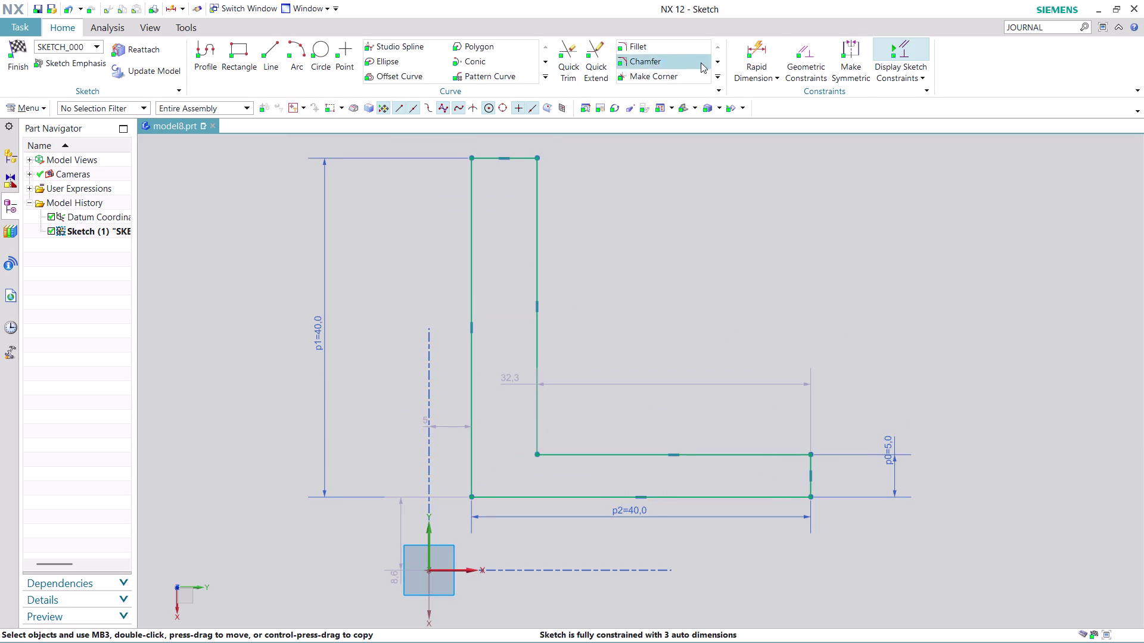
click(748, 45)
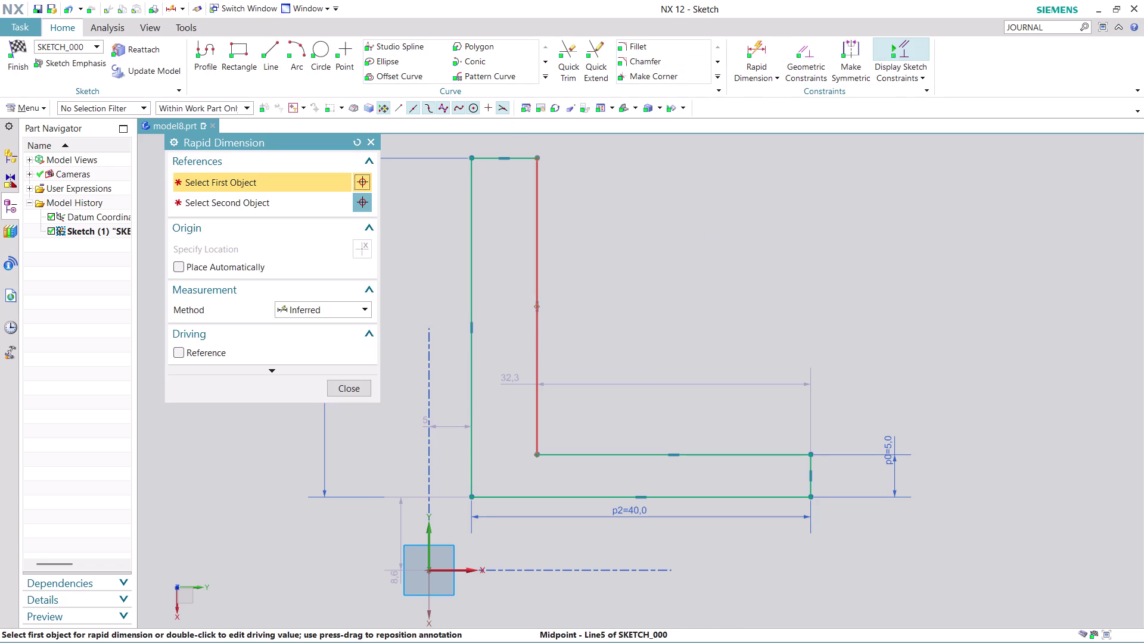
Dimension the vertical leg's inner and outer edges at 5 mm apart.
click(541, 340)
click(471, 287)
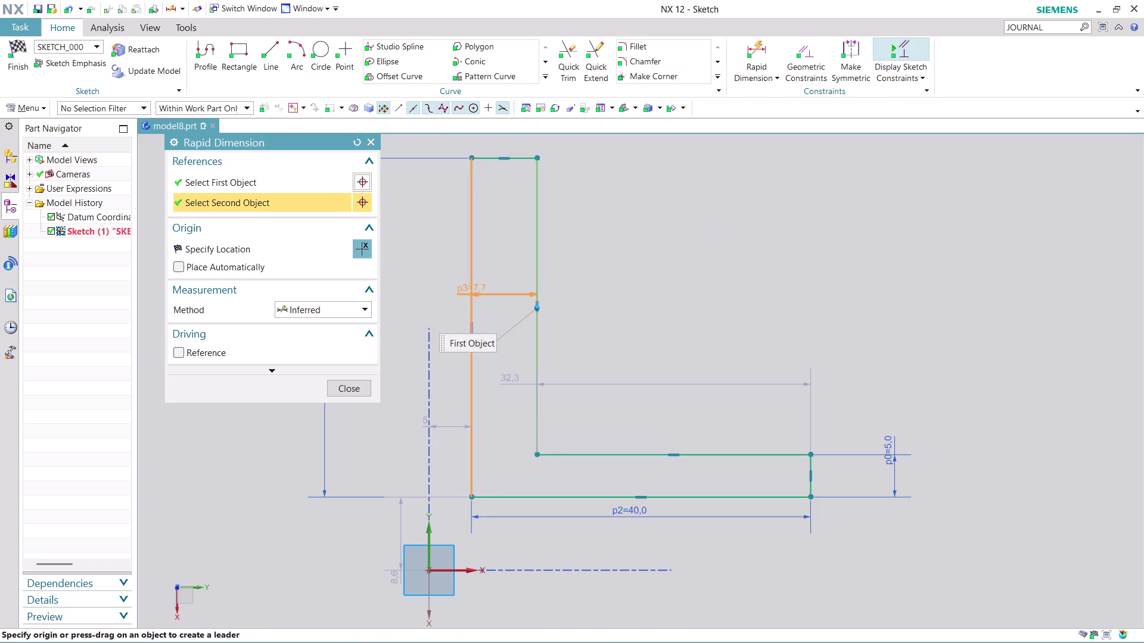
scroll(up, 3)
scroll(down, 3)
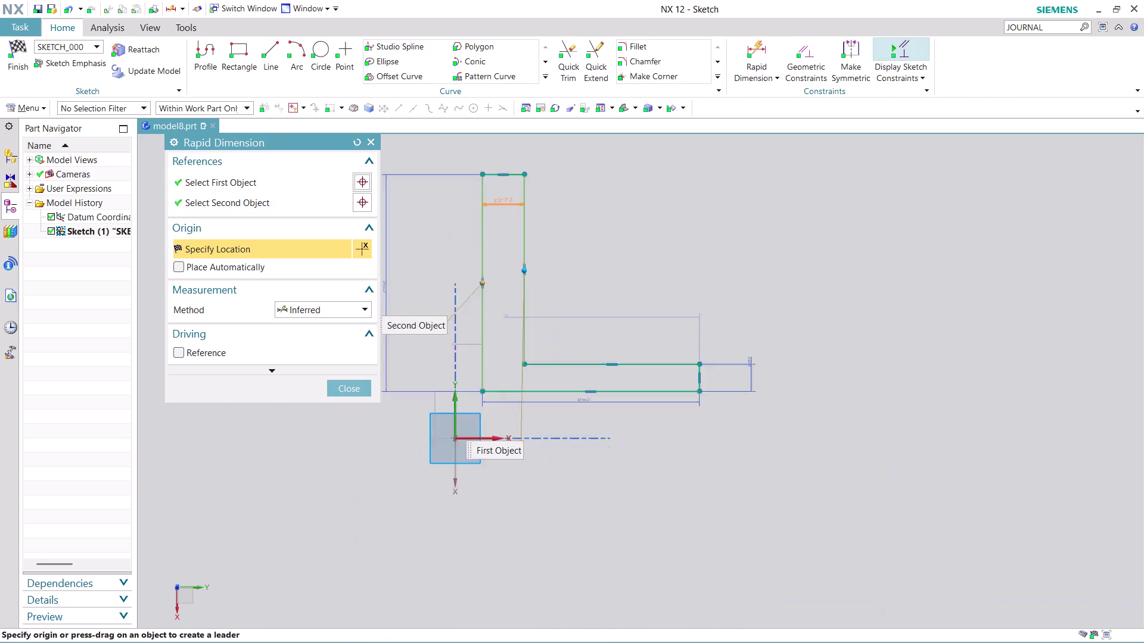
scroll(down, 3)
click(506, 159)
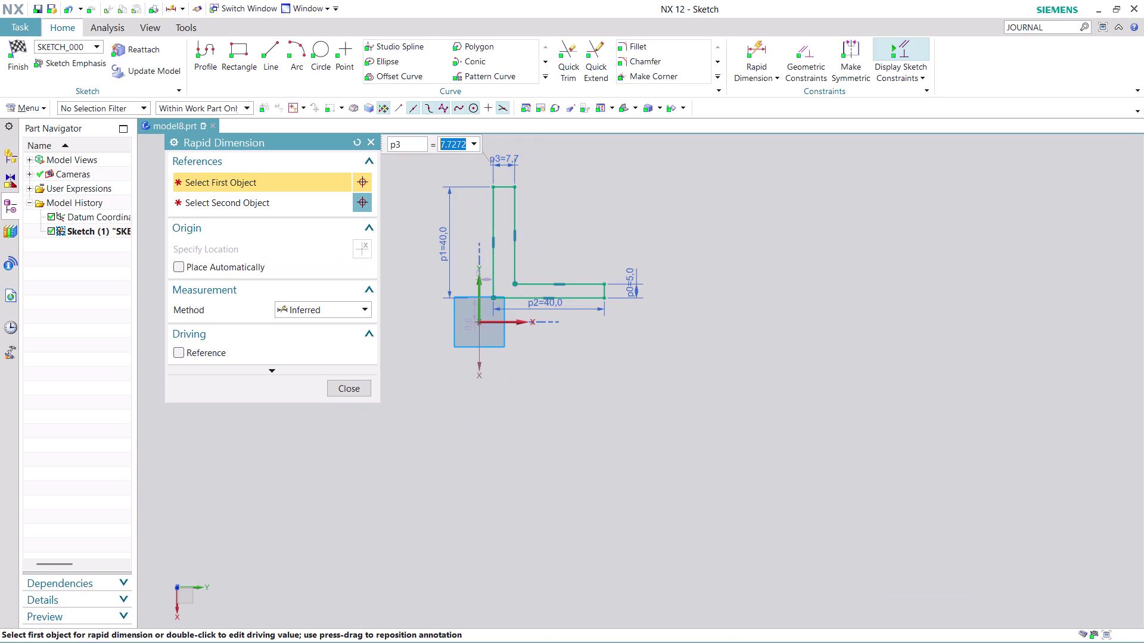
key(5)
key(Return)
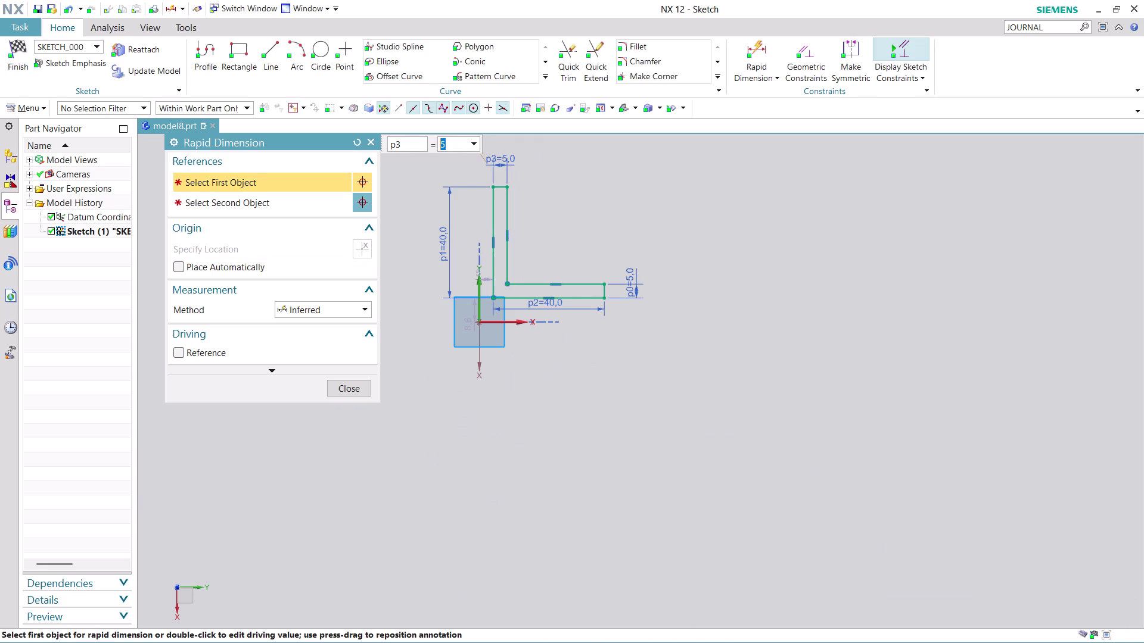
click(349, 390)
scroll(down, 3)
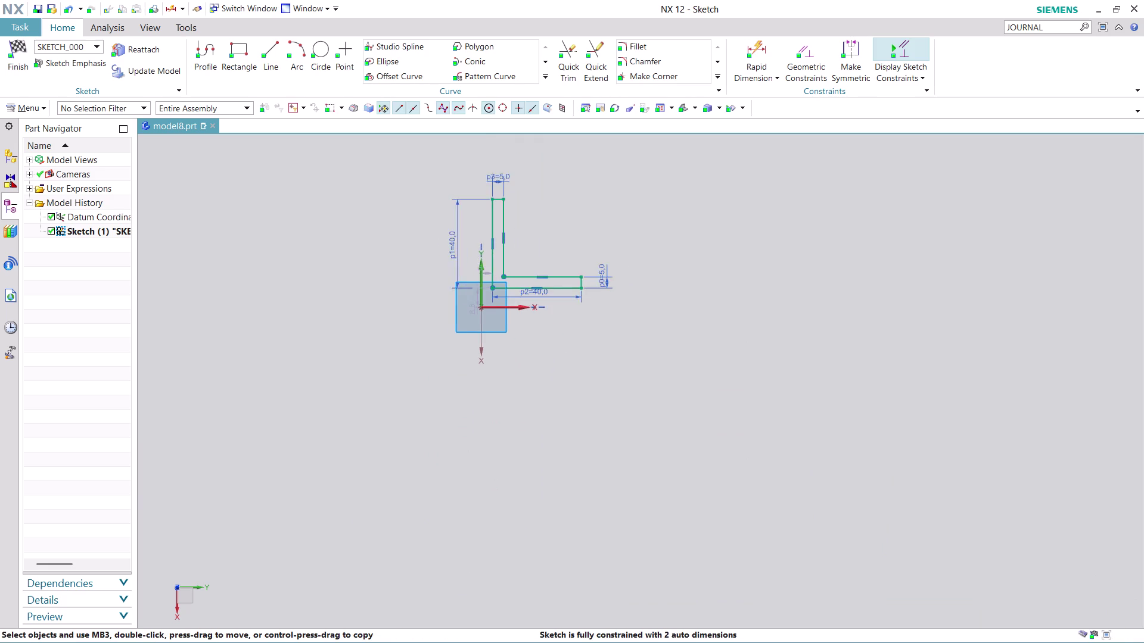
scroll(down, 3)
scroll(up, 3)
scroll(up, 3)
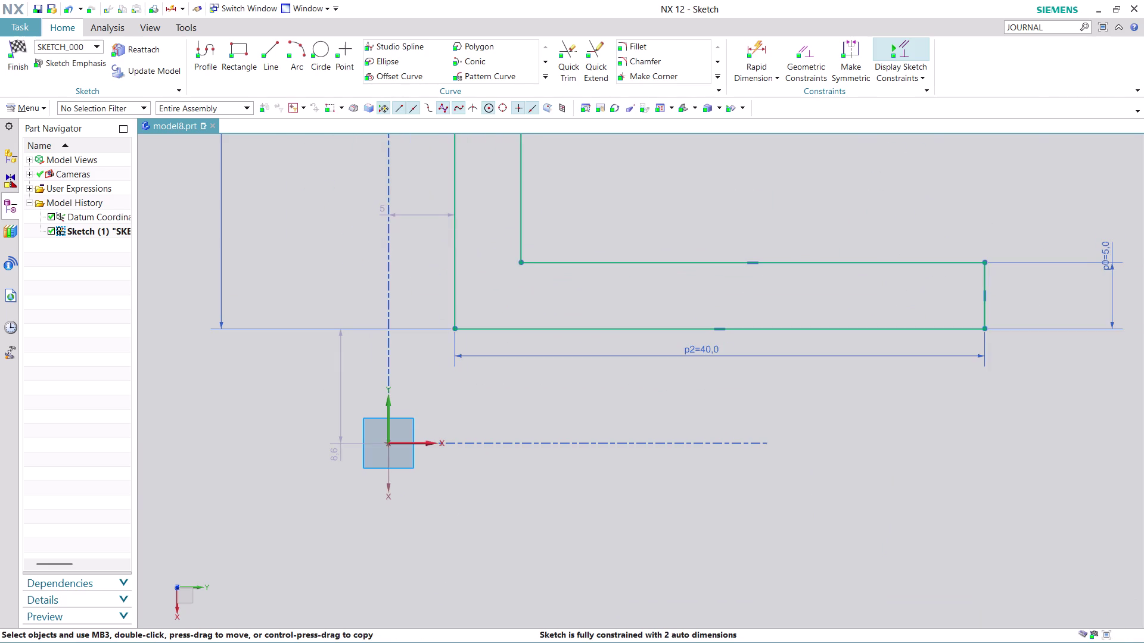
scroll(down, 3)
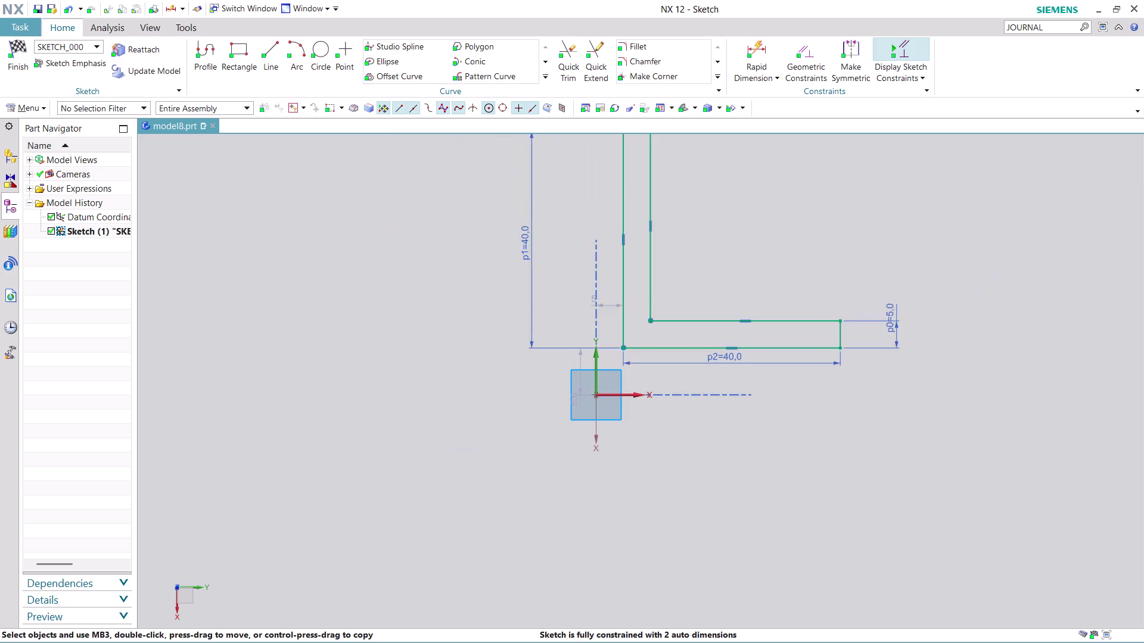
scroll(down, 3)
scroll(up, 3)
scroll(down, 3)
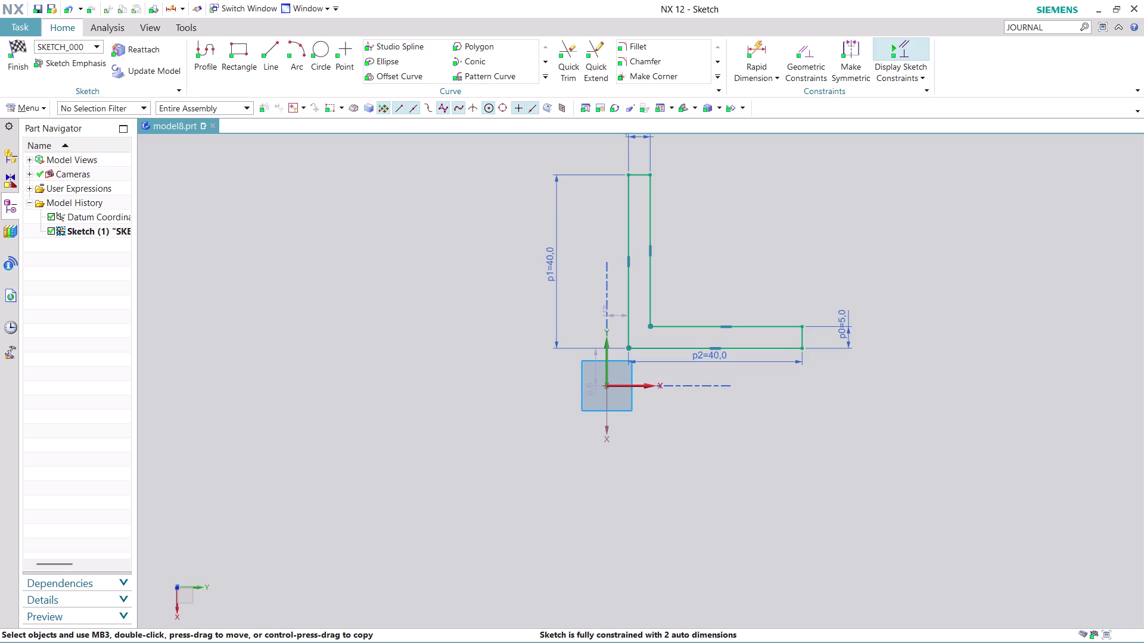
key(Escape)
scroll(up, 3)
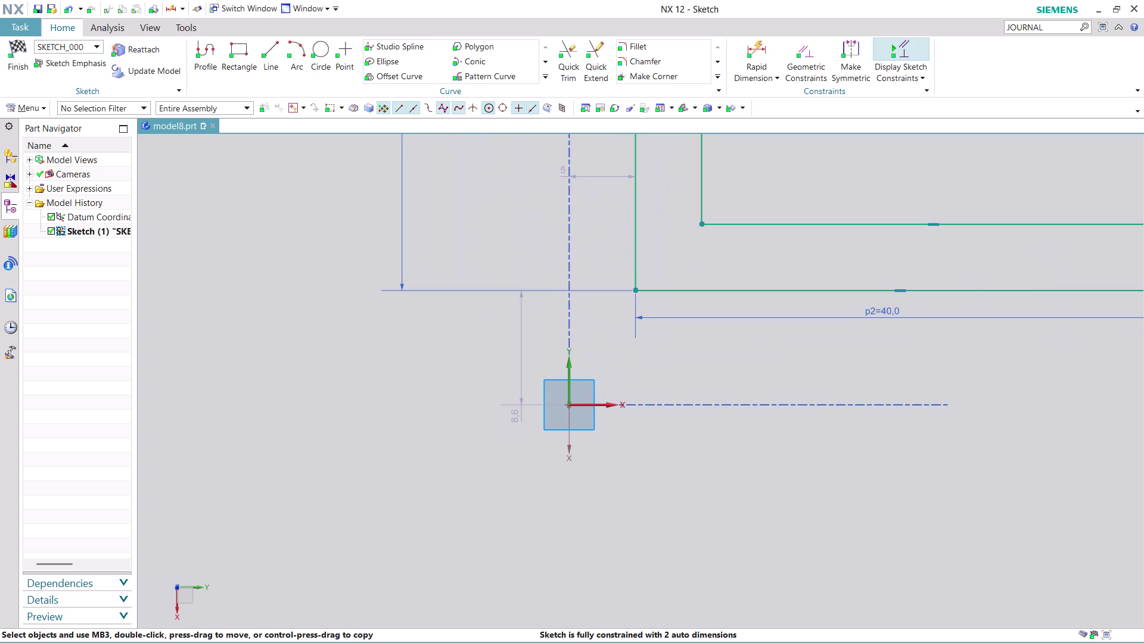
scroll(down, 3)
scroll(up, 3)
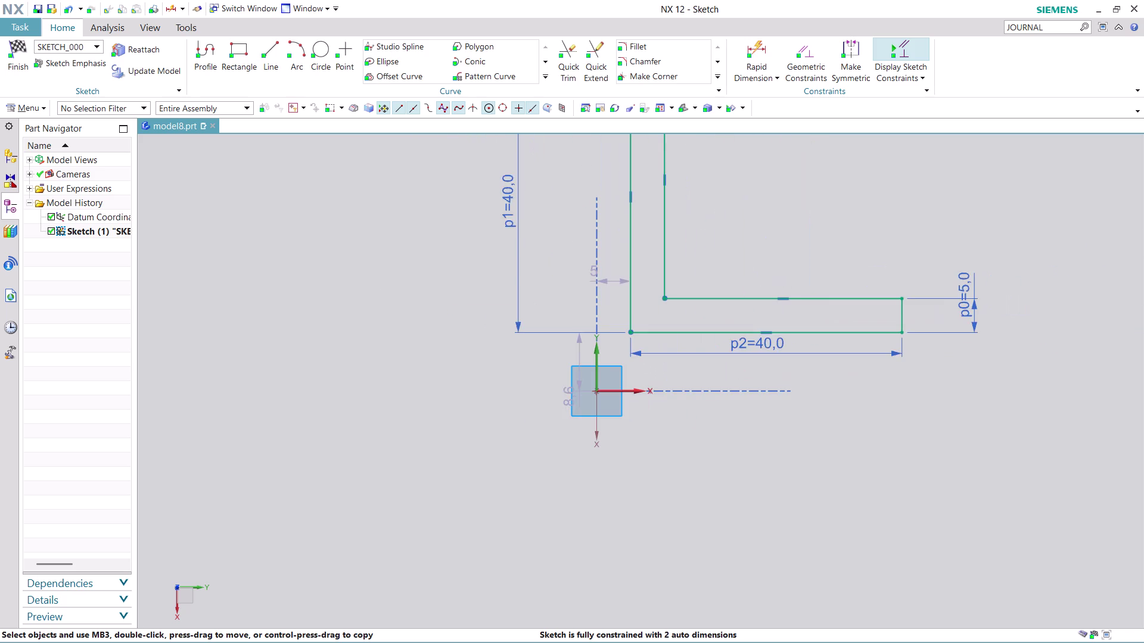
click(815, 334)
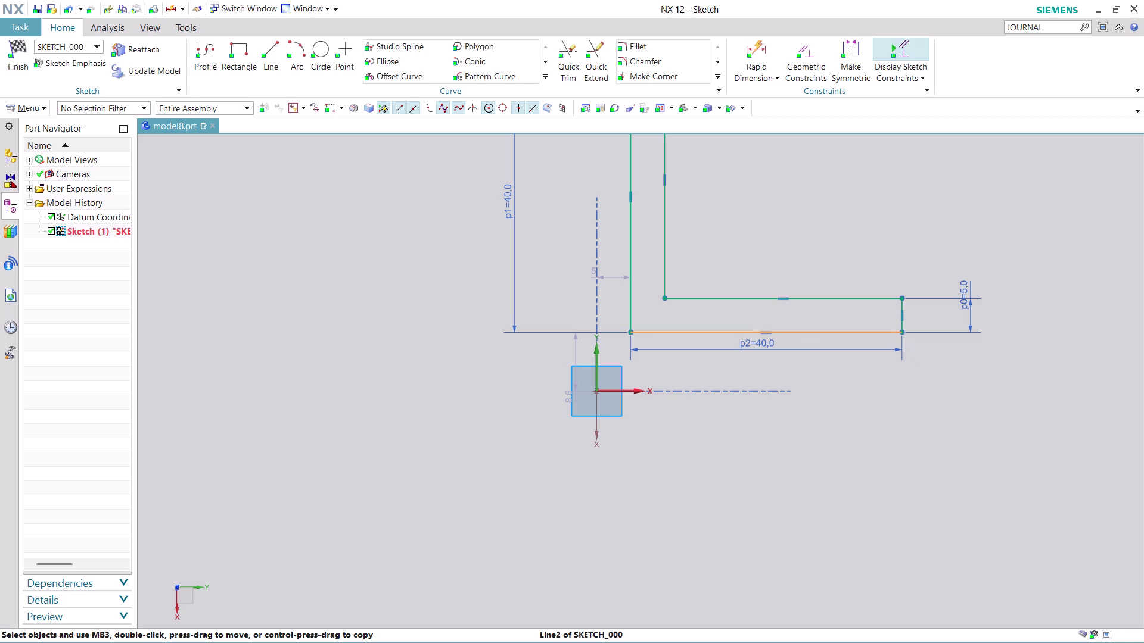
Constrain the sketch origin onto the profile's bottom edge.
click(595, 395)
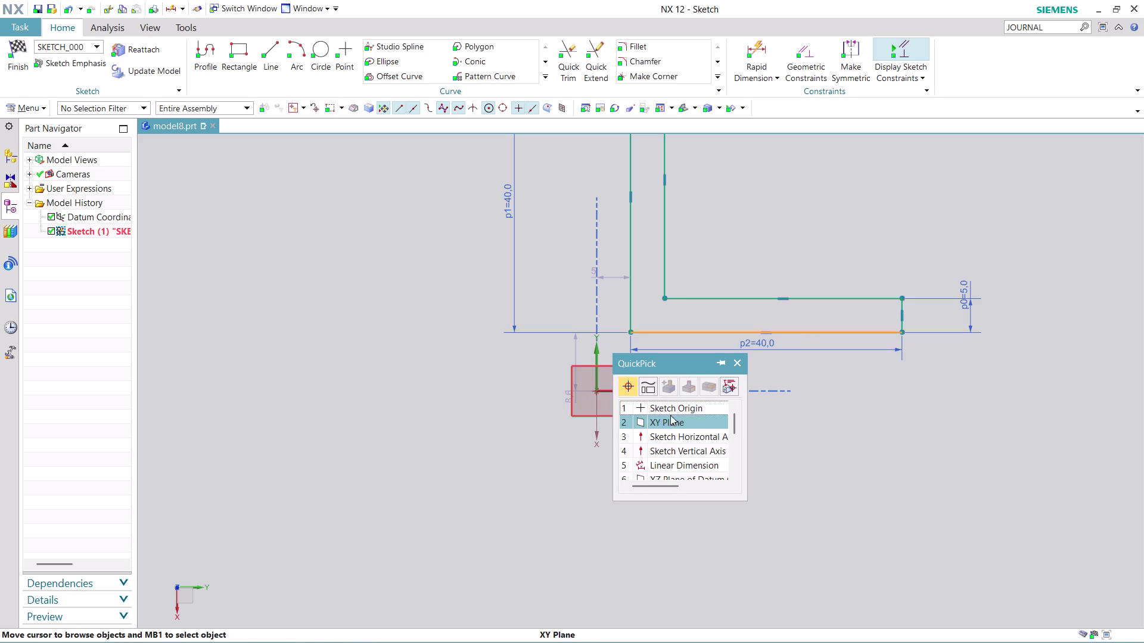
click(676, 408)
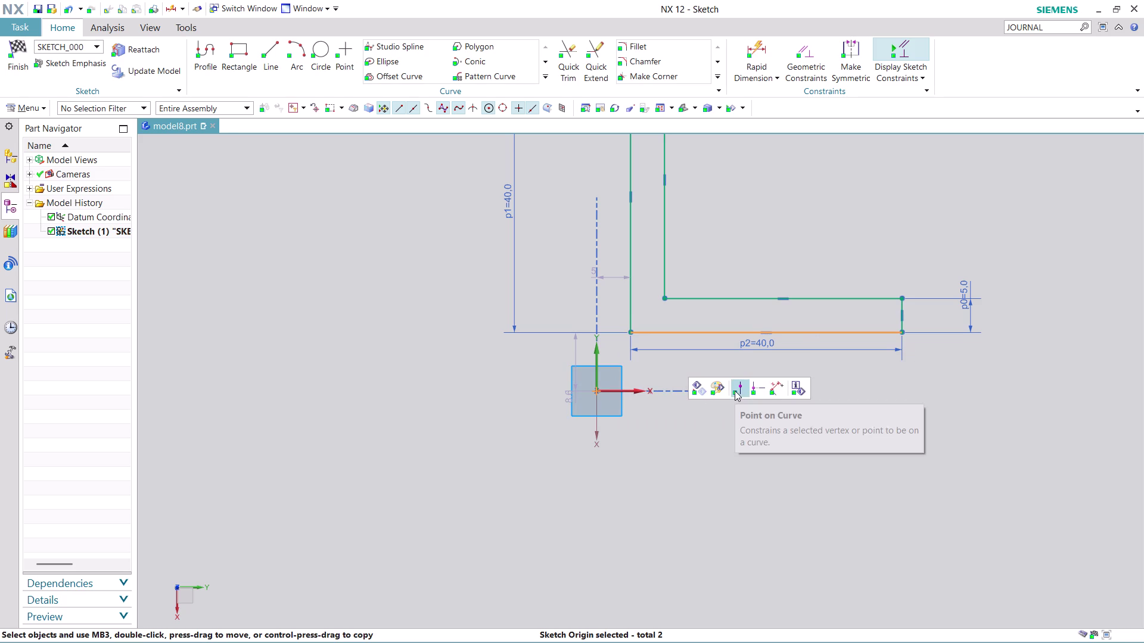
click(734, 391)
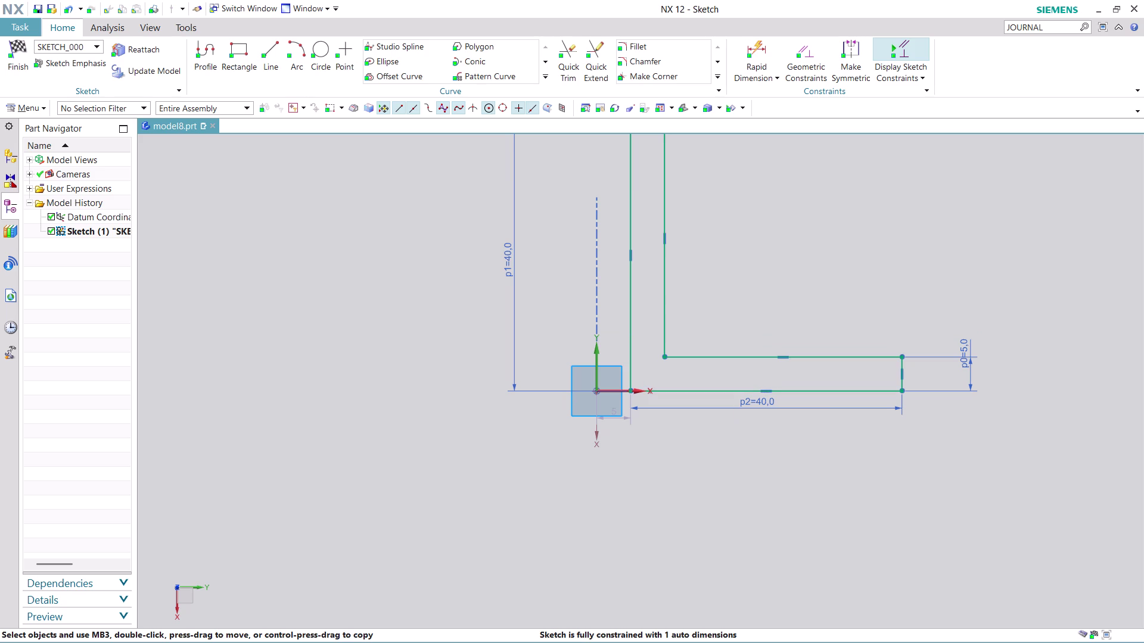
click(628, 314)
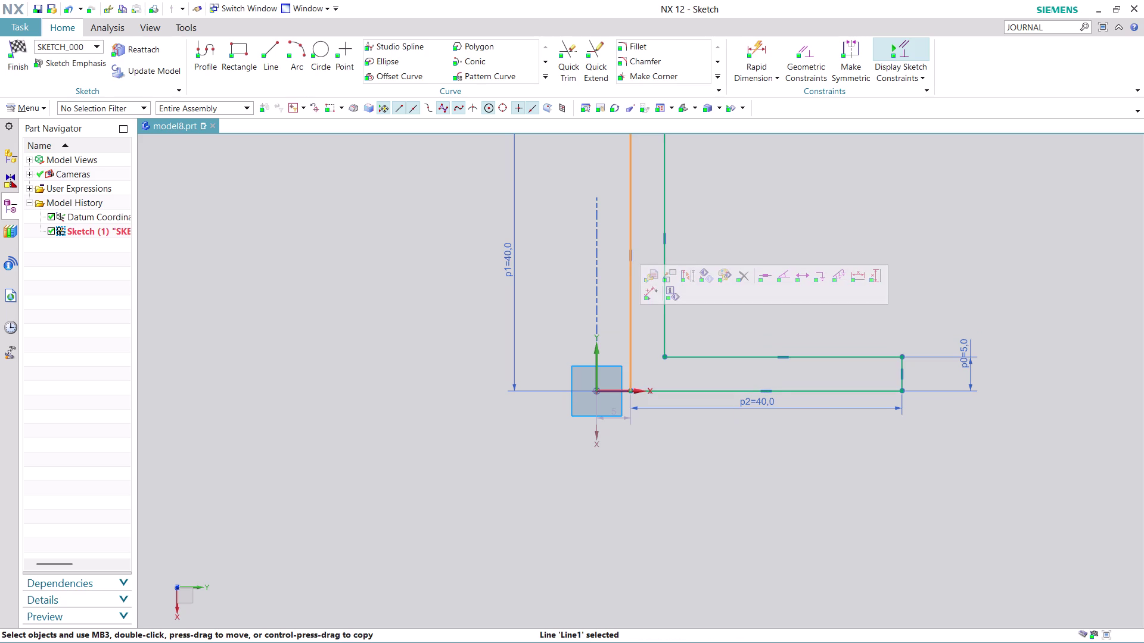
click(596, 392)
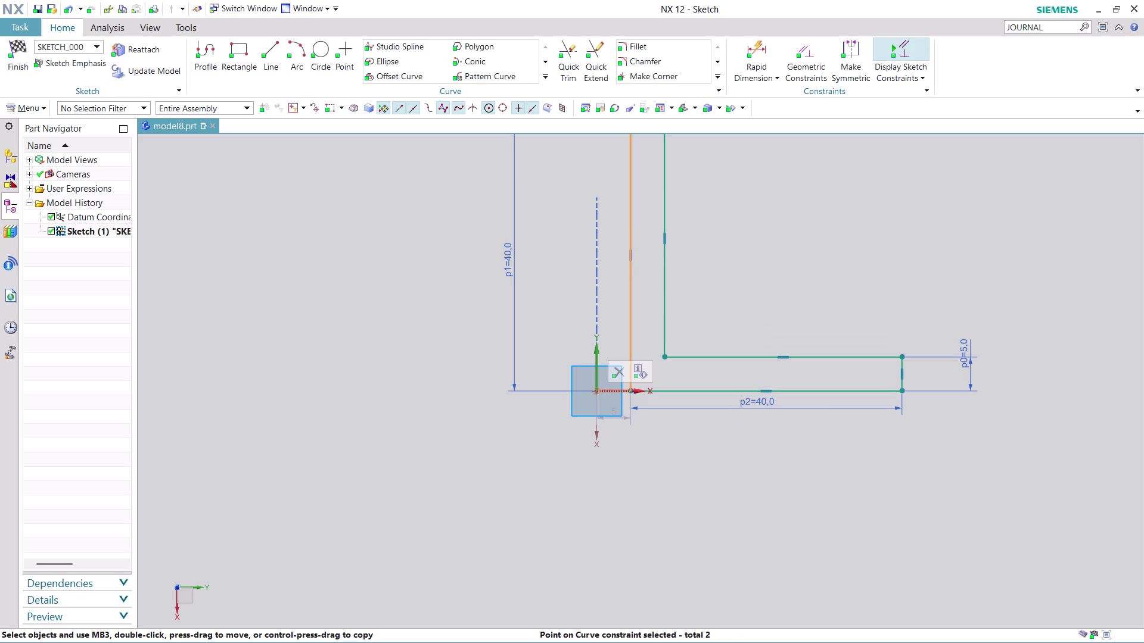
key(Escape)
key(Escape)
Remove the origin's point-on-curve constraint and finish the sketch.
click(631, 326)
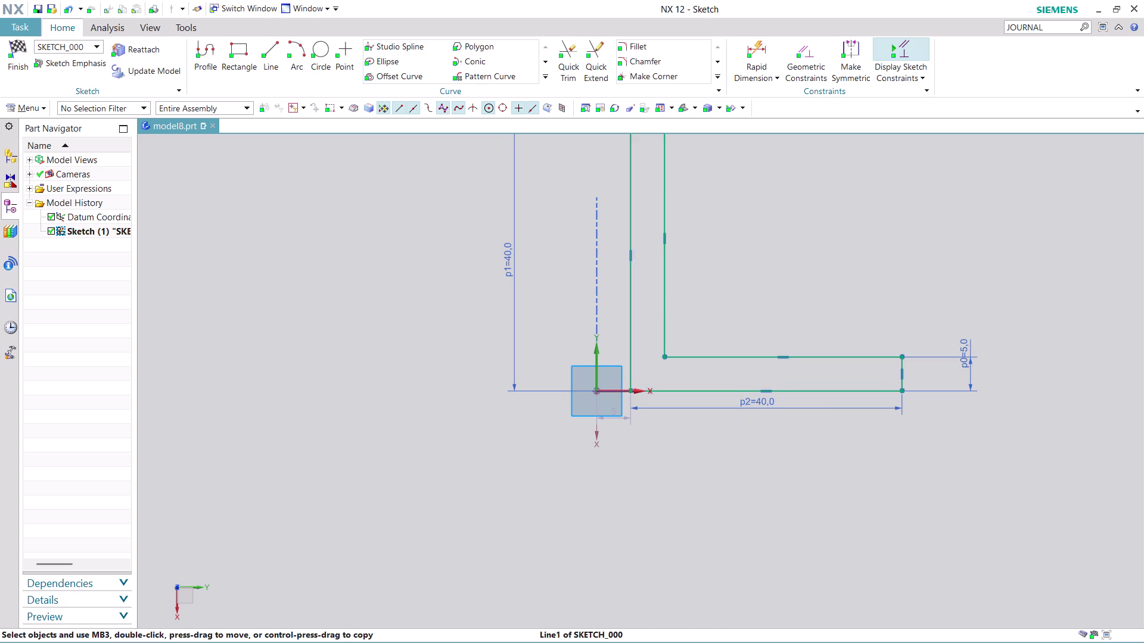
scroll(up, 3)
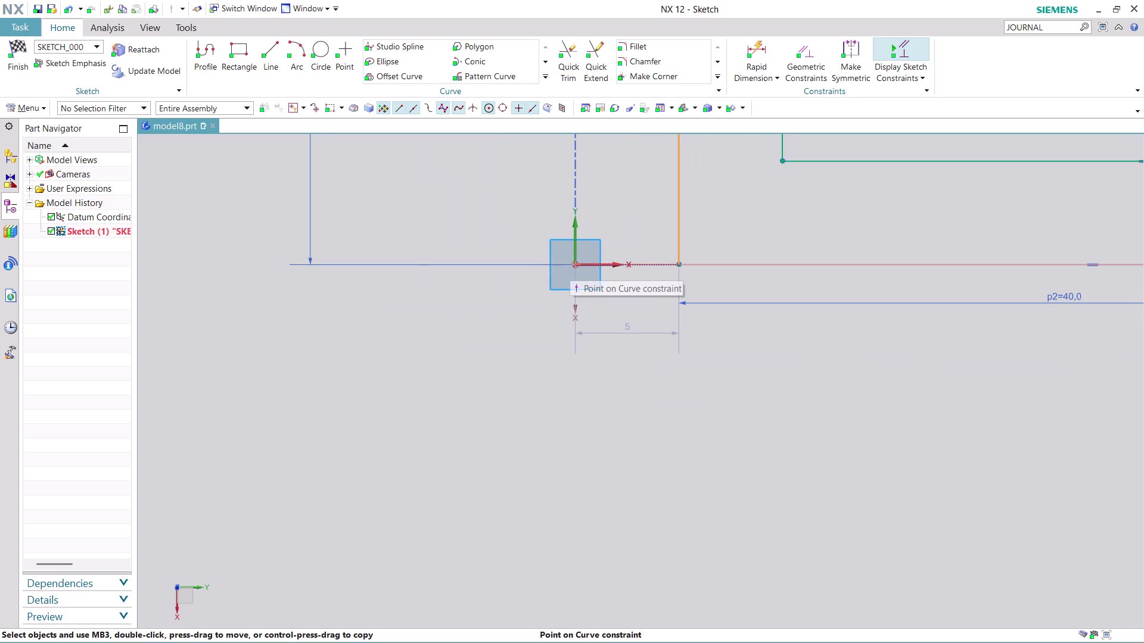
click(575, 264)
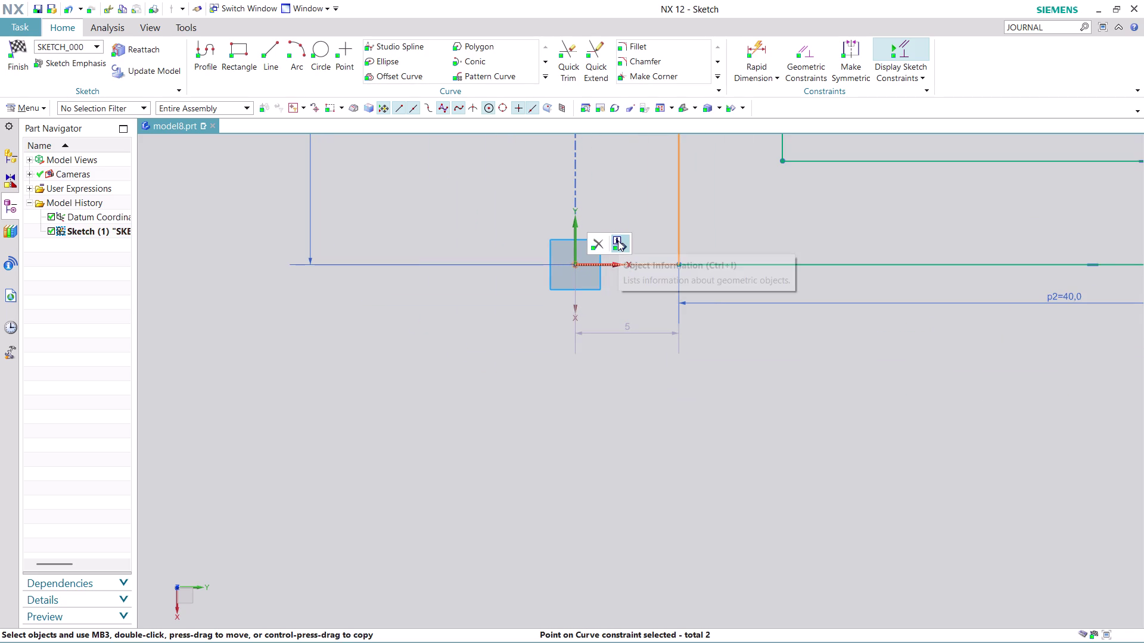
scroll(down, 3)
scroll(down, 3)
scroll(up, 3)
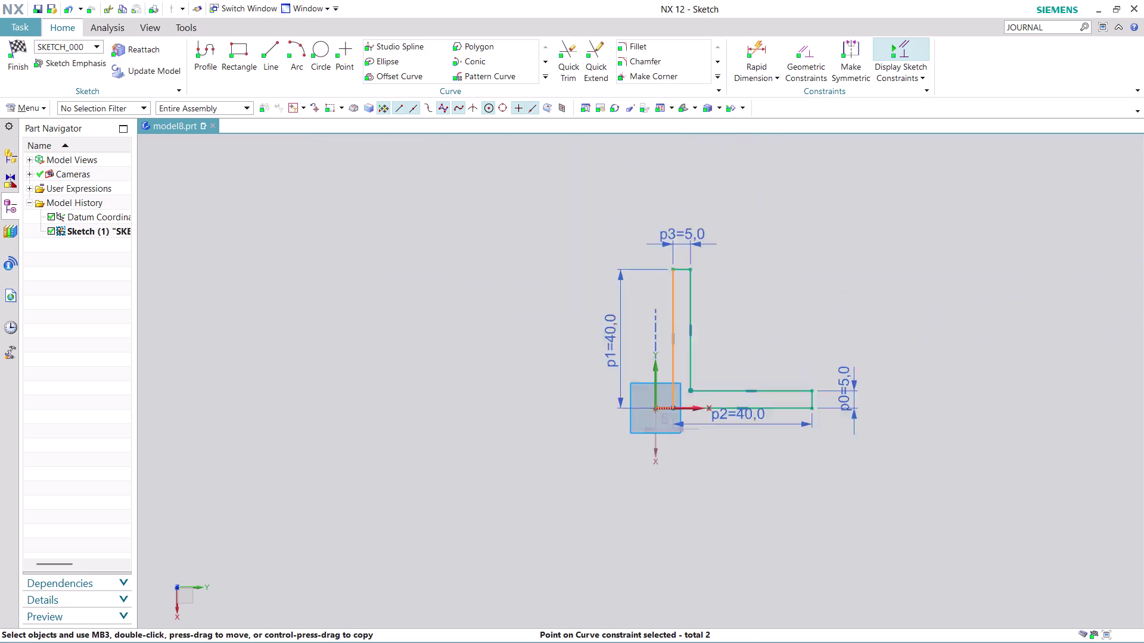
scroll(up, 3)
scroll(down, 3)
scroll(up, 3)
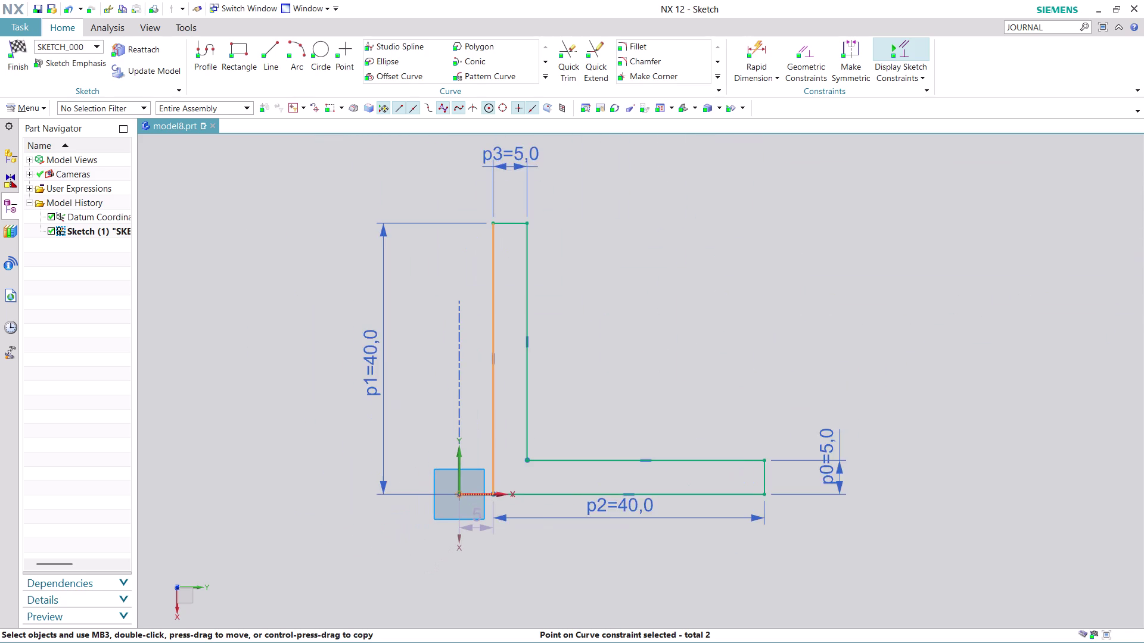
key(Escape)
scroll(down, 3)
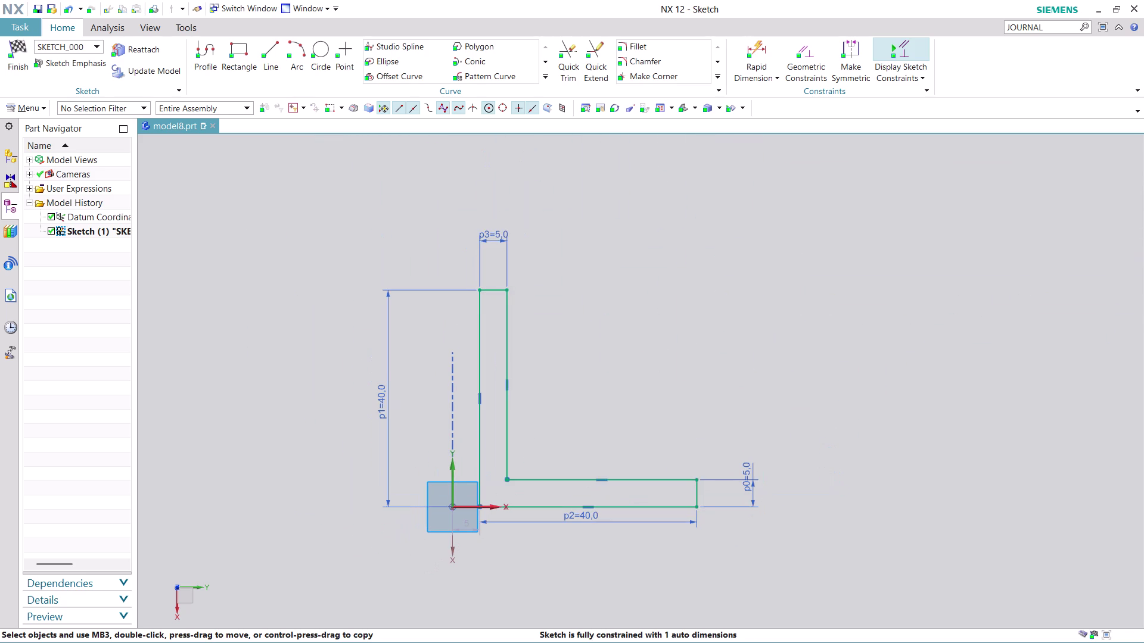
scroll(down, 3)
scroll(up, 3)
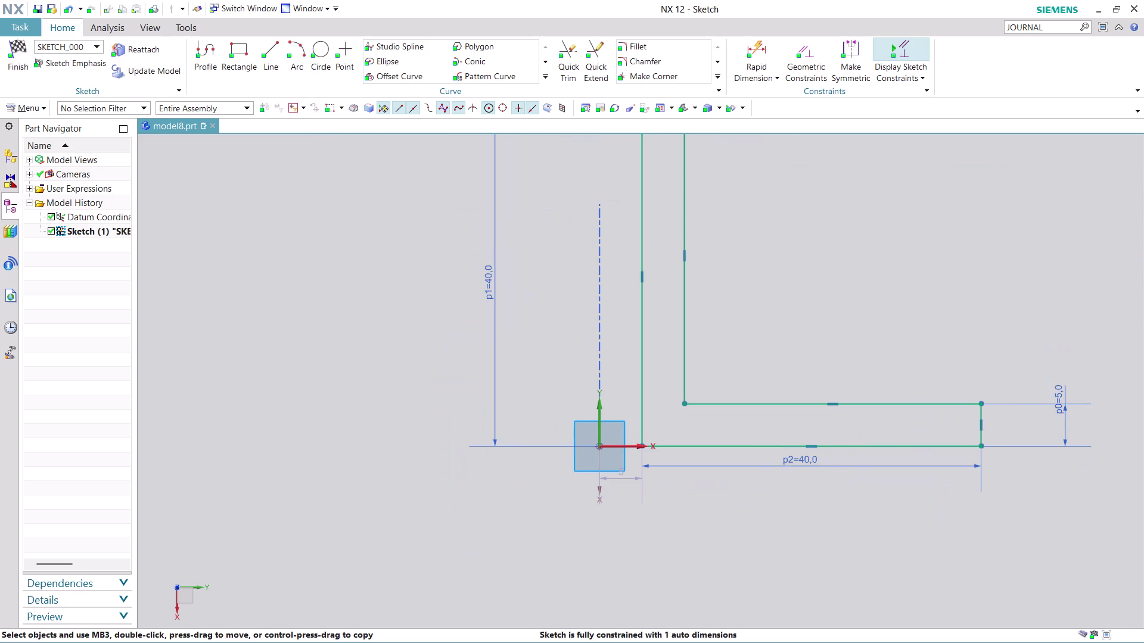
scroll(down, 3)
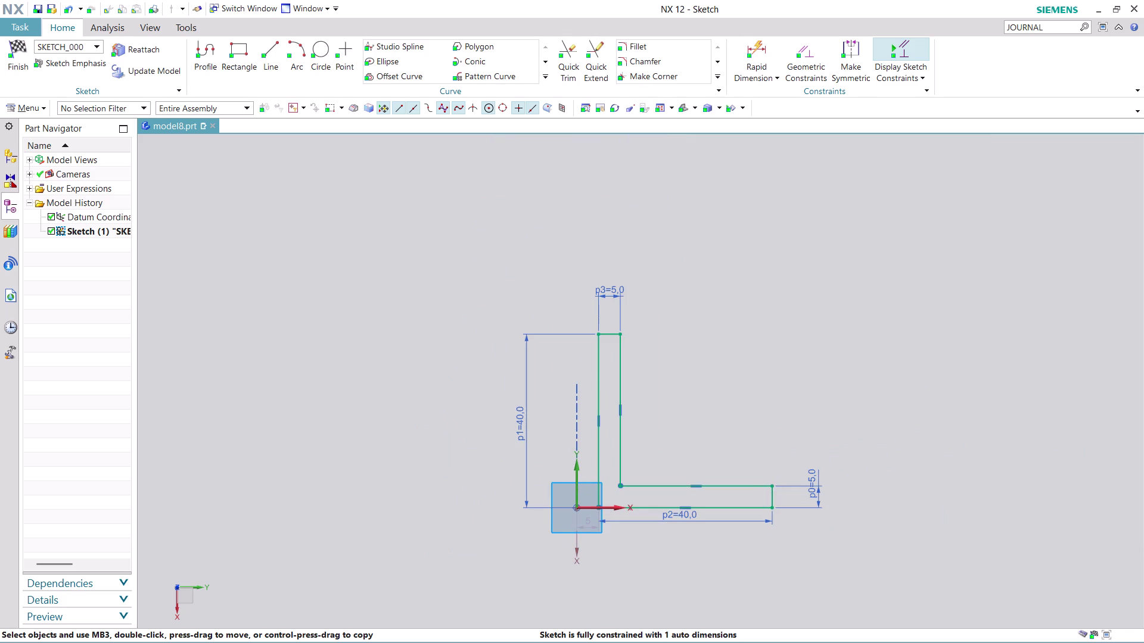
click(10, 66)
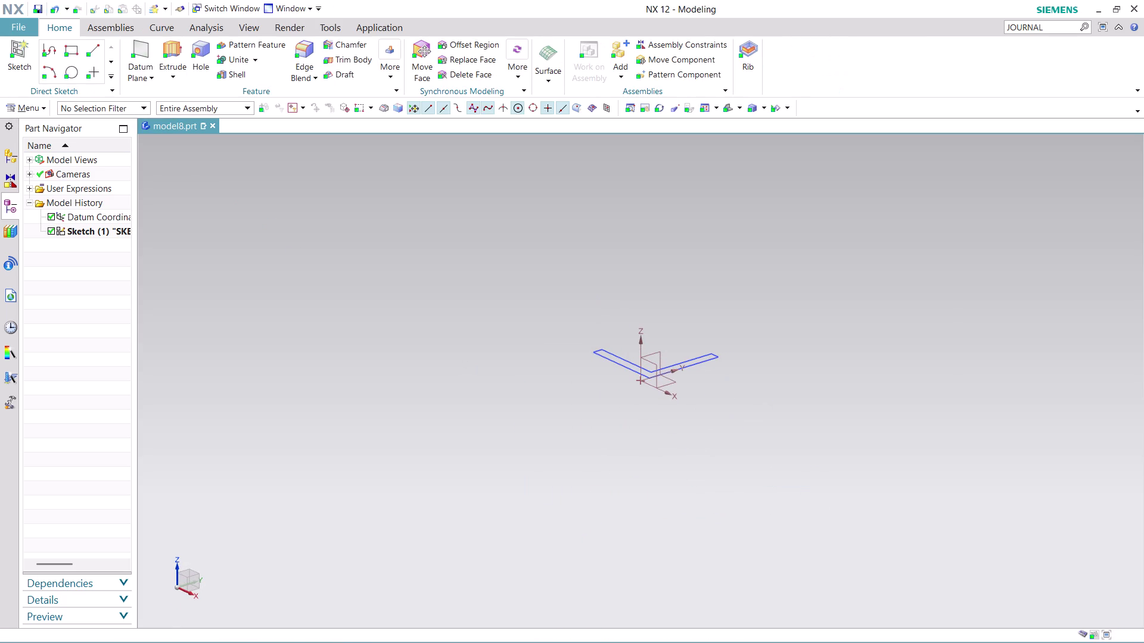
Extrude the L-profile curves with a 40 mm end distance.
scroll(up, 3)
click(180, 47)
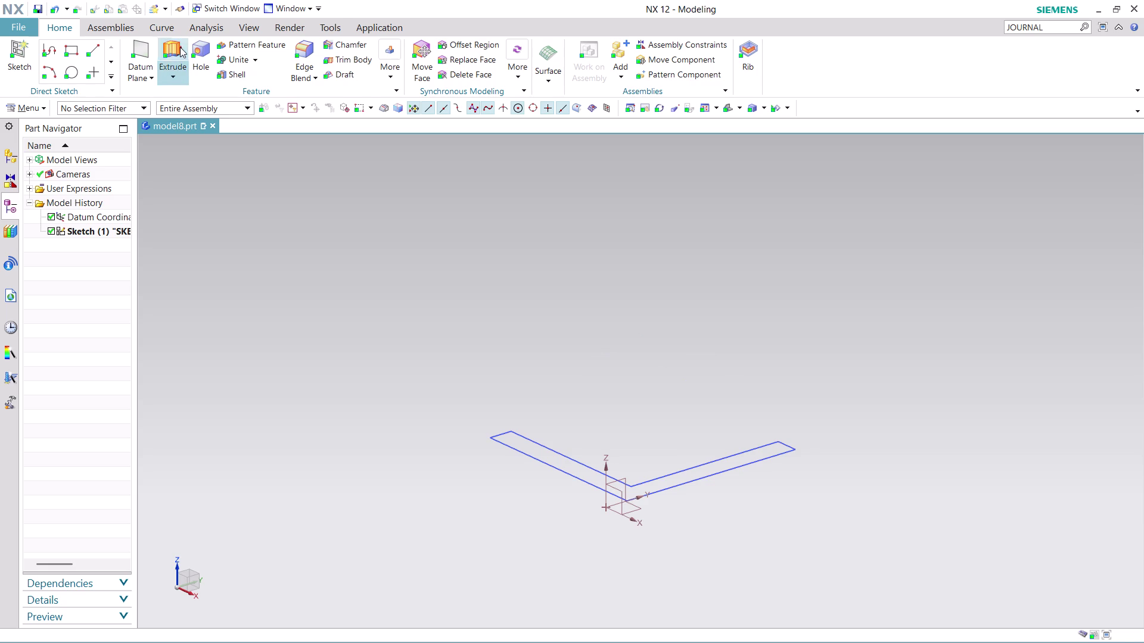
scroll(up, 3)
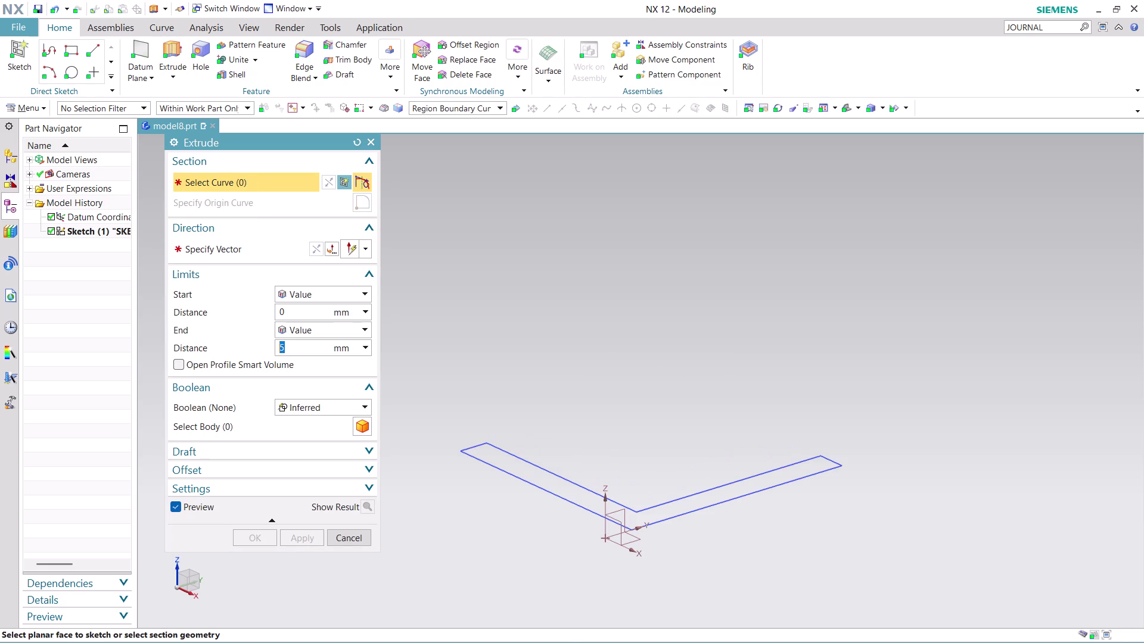
click(571, 488)
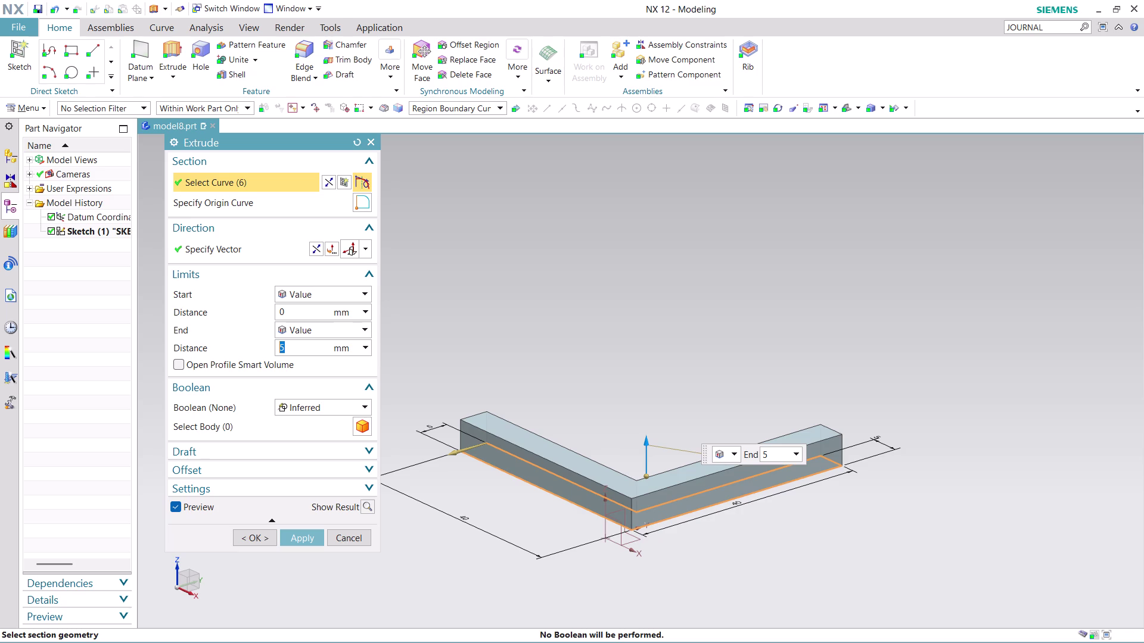
text(40)
click(307, 539)
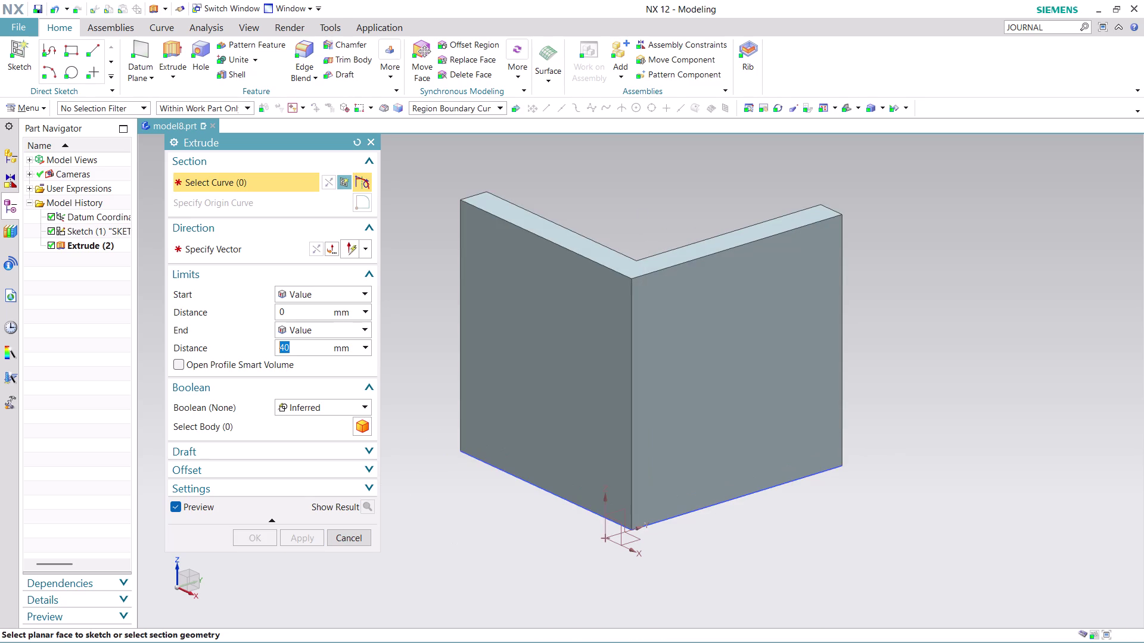
middle_drag(902, 494, 906, 584)
scroll(up, 3)
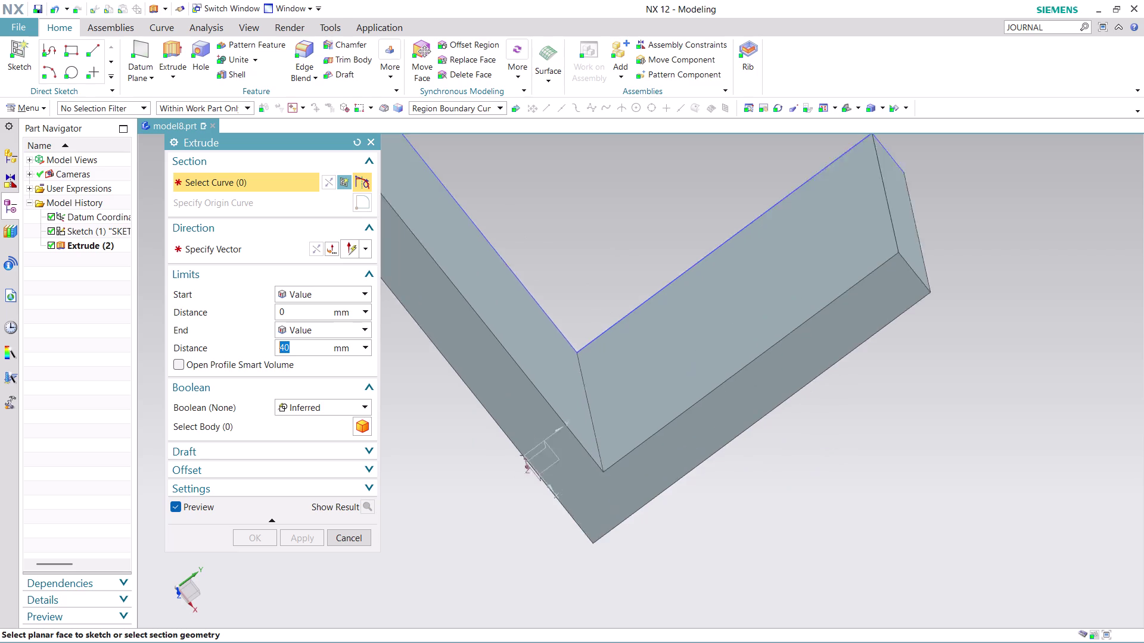
scroll(up, 3)
scroll(down, 3)
click(348, 536)
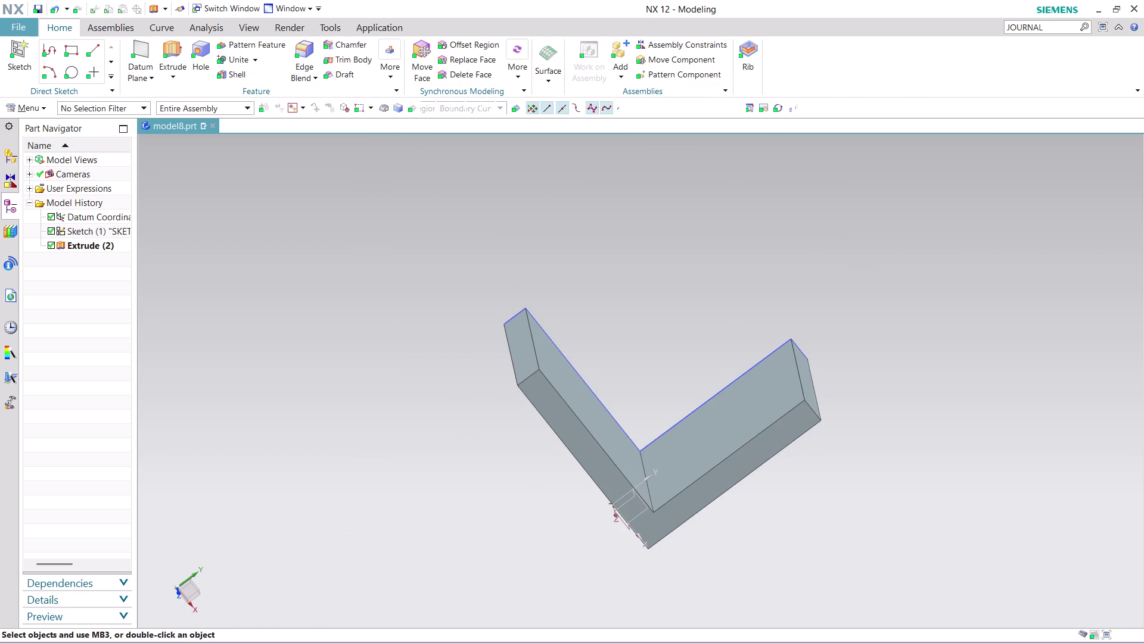
Orbit the bracket and start an Edge Blend at the default 10 mm radius.
middle_drag(923, 555, 903, 601)
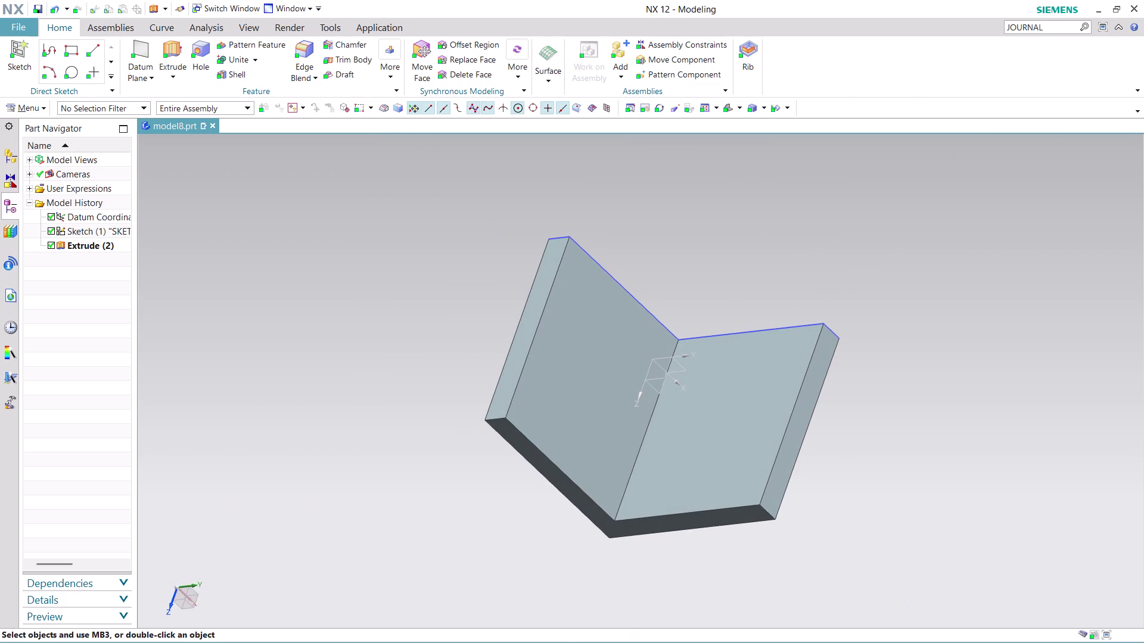
middle_drag(720, 564, 752, 461)
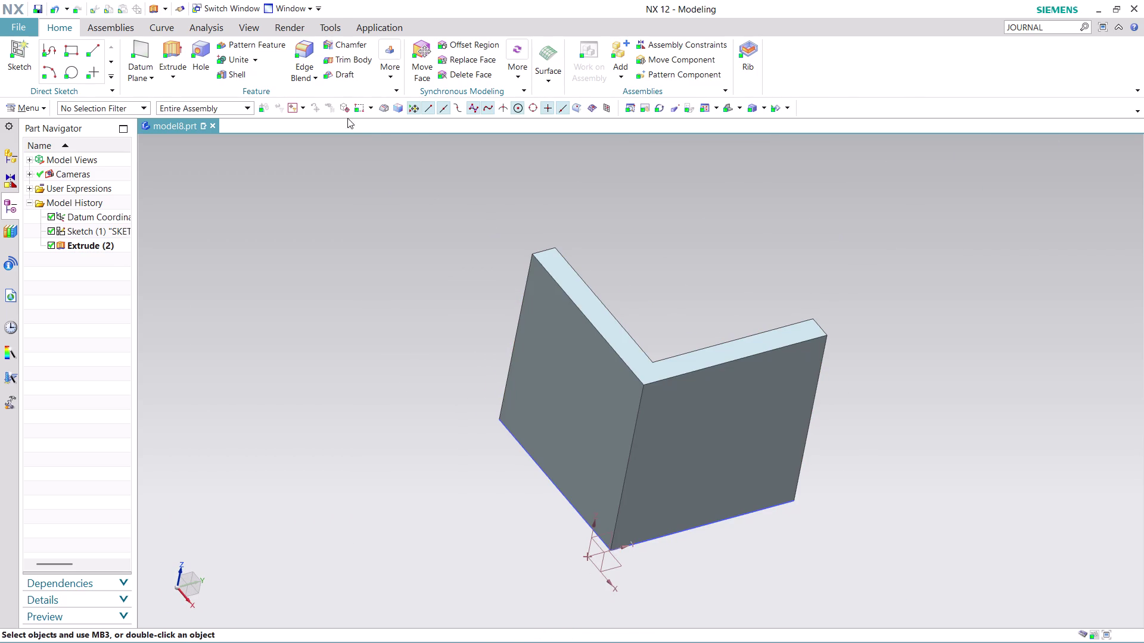
click(300, 53)
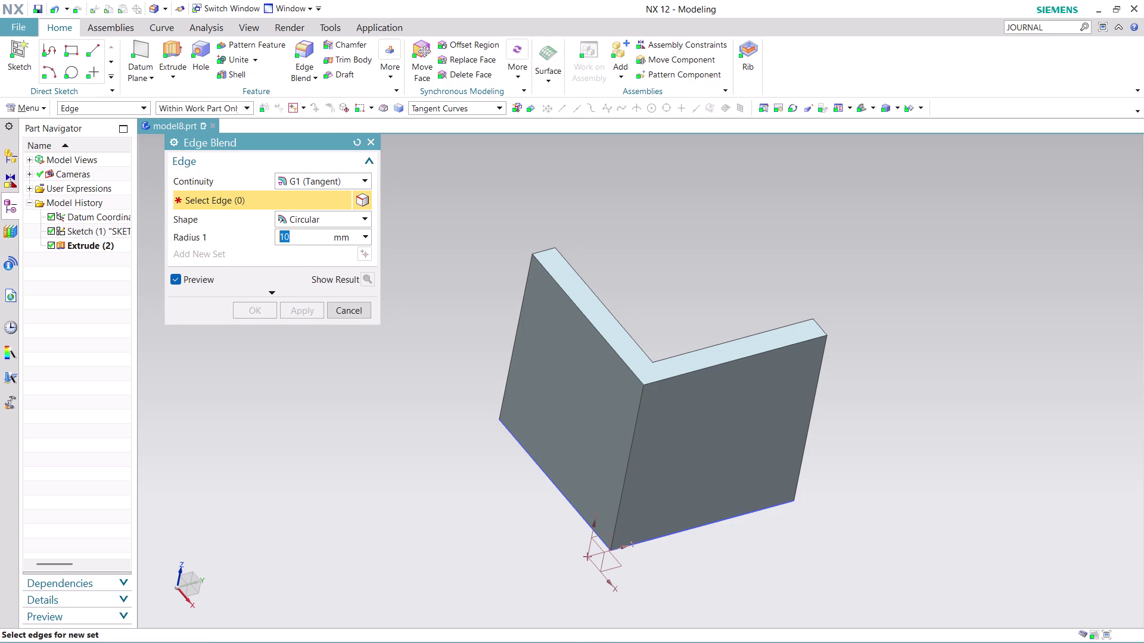
Round the bracket's inside corner edge with a 6.25 mm Edge Blend and close the dialog.
key(6)
text(.25)
click(636, 437)
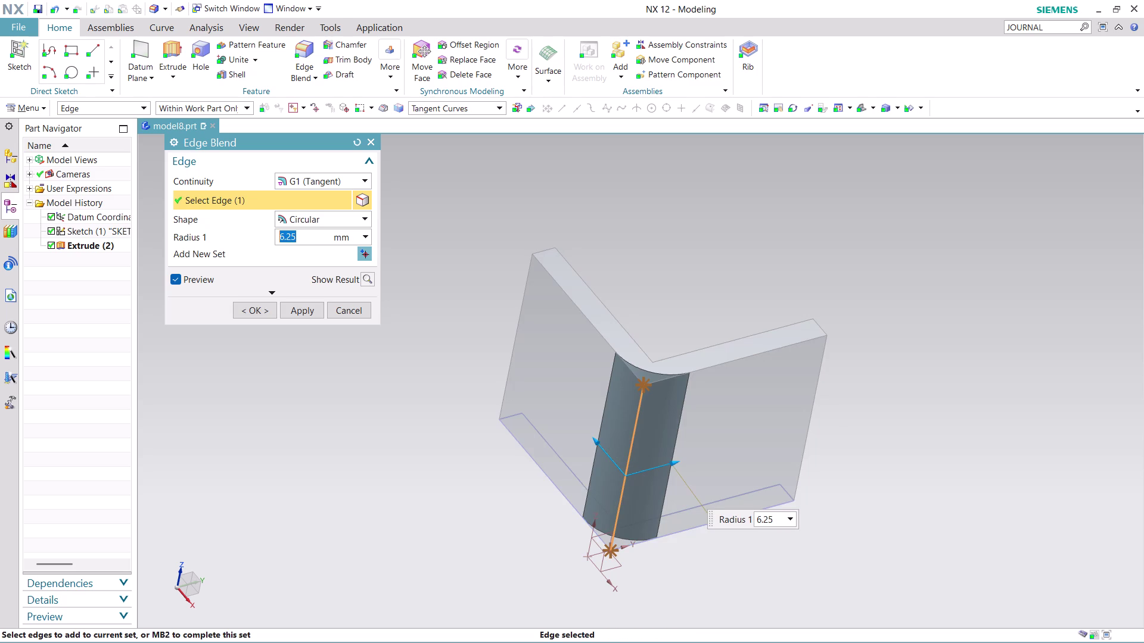
click(302, 315)
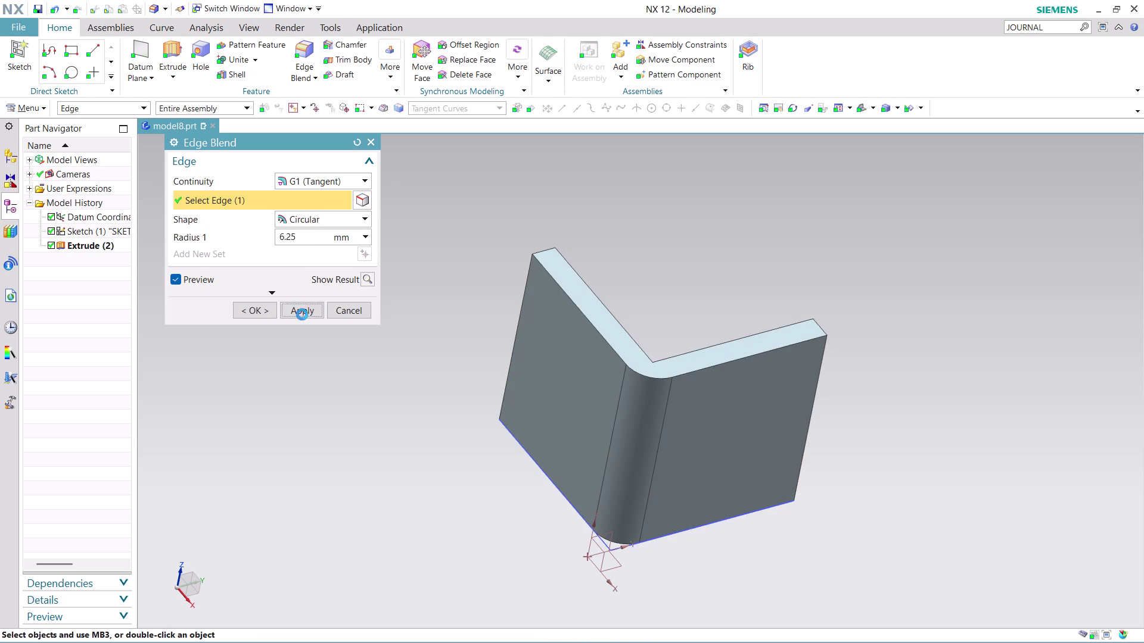
middle_drag(918, 484, 898, 565)
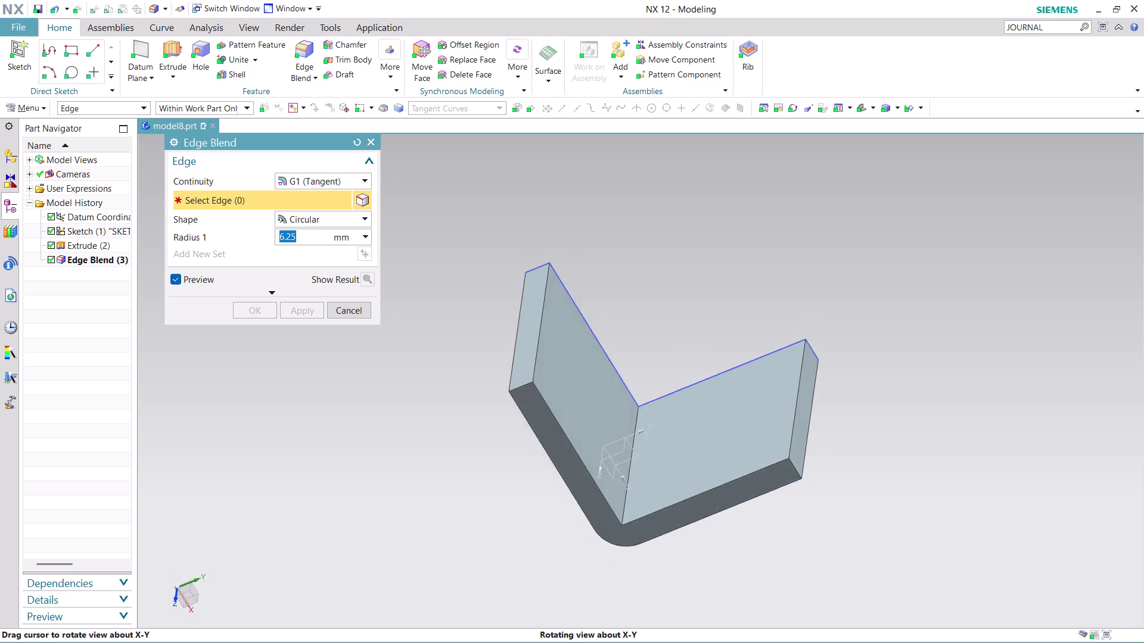
middle_drag(899, 565, 900, 586)
scroll(down, 3)
scroll(up, 3)
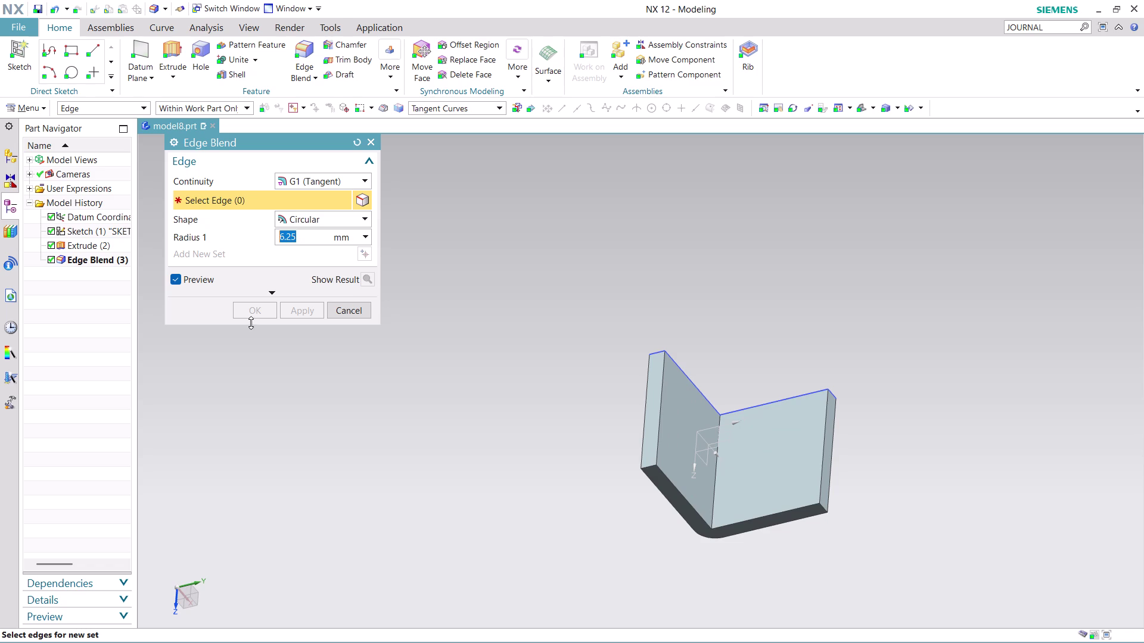
click(365, 313)
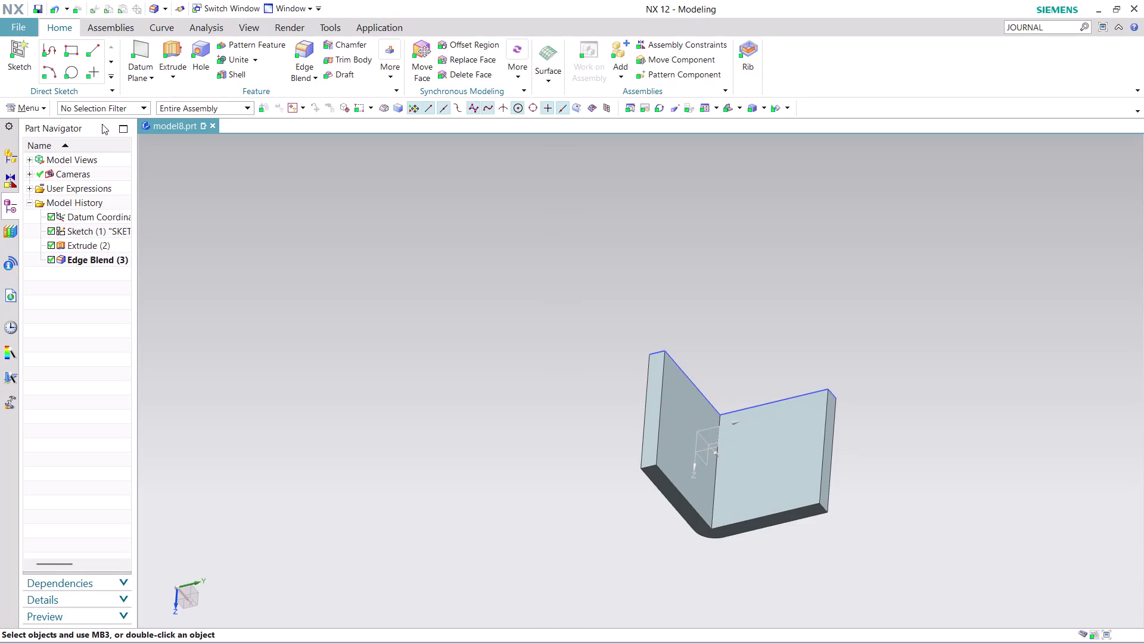
click(24, 108)
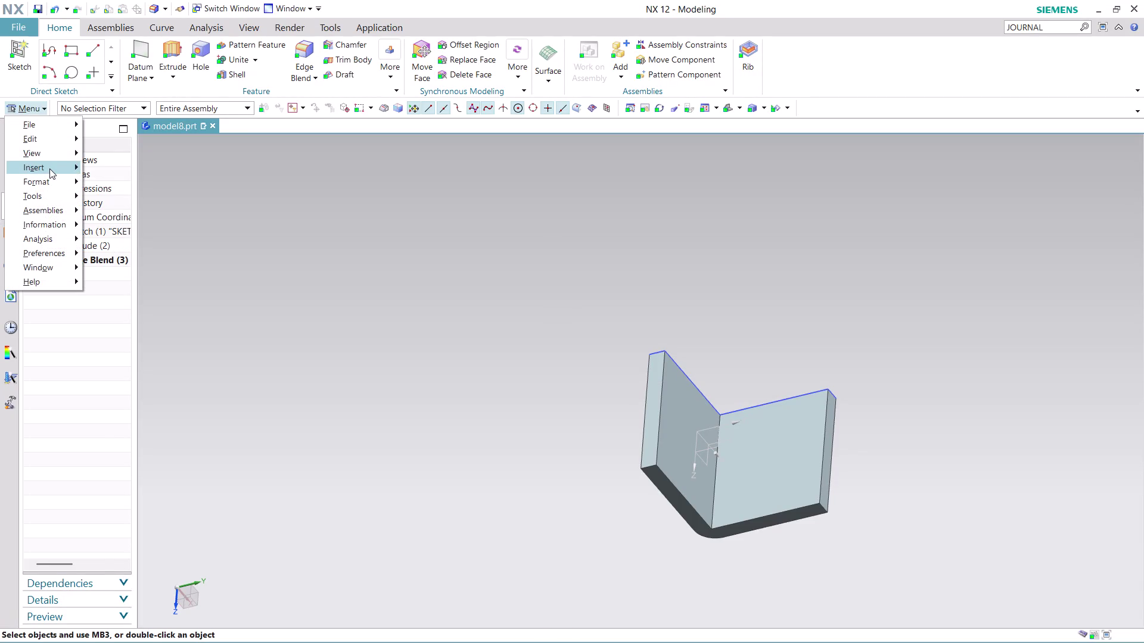
click(163, 188)
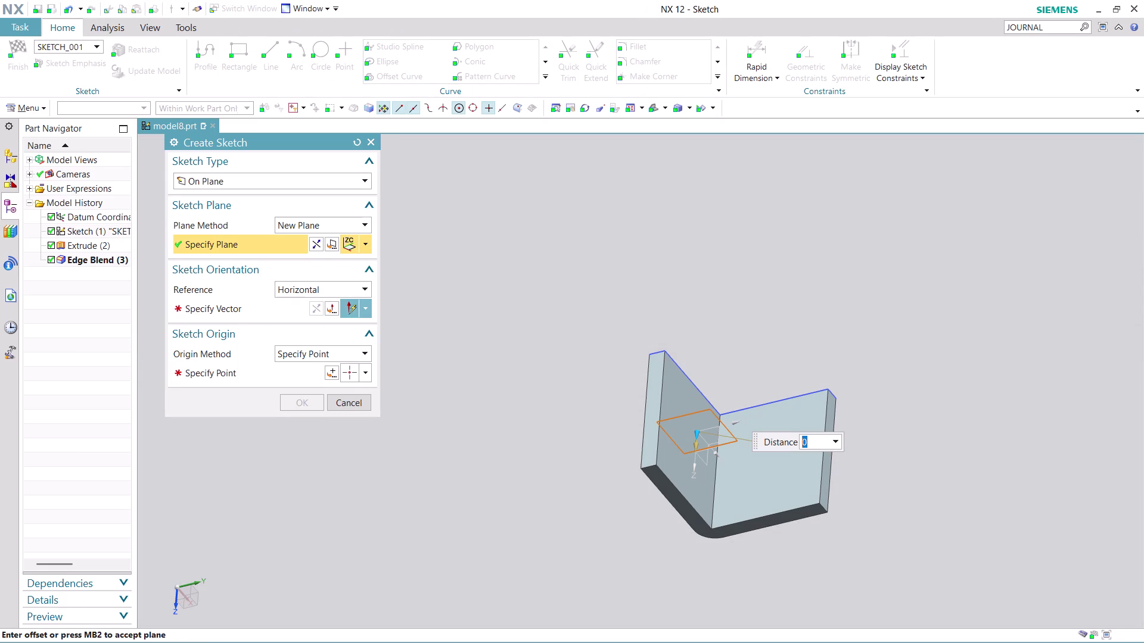
middle_drag(816, 568, 700, 461)
scroll(up, 3)
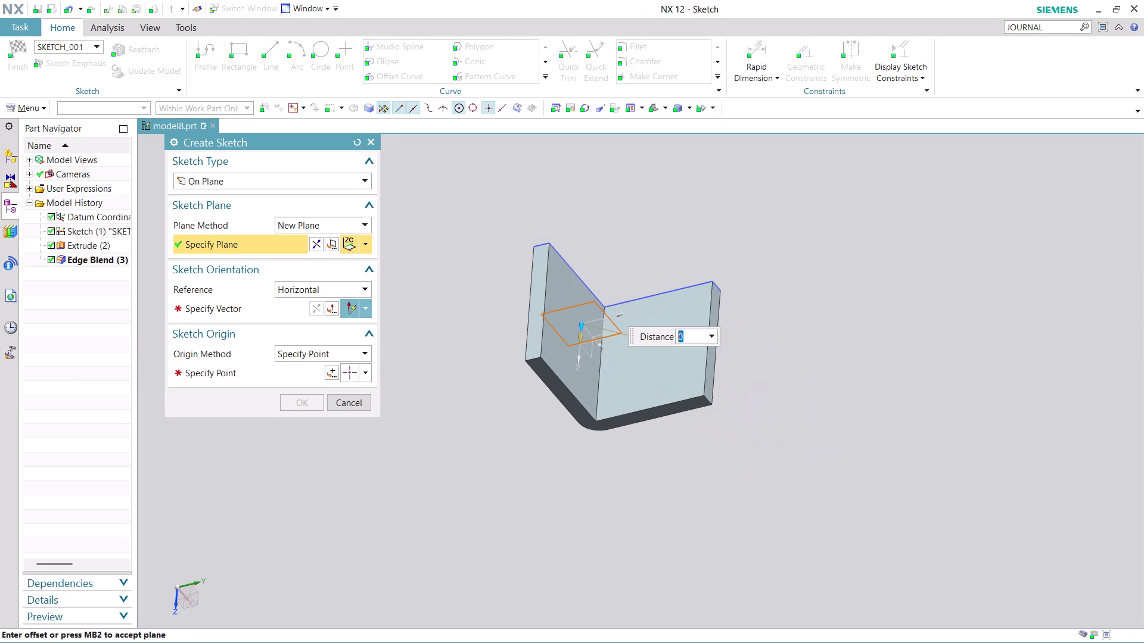
scroll(up, 3)
scroll(down, 3)
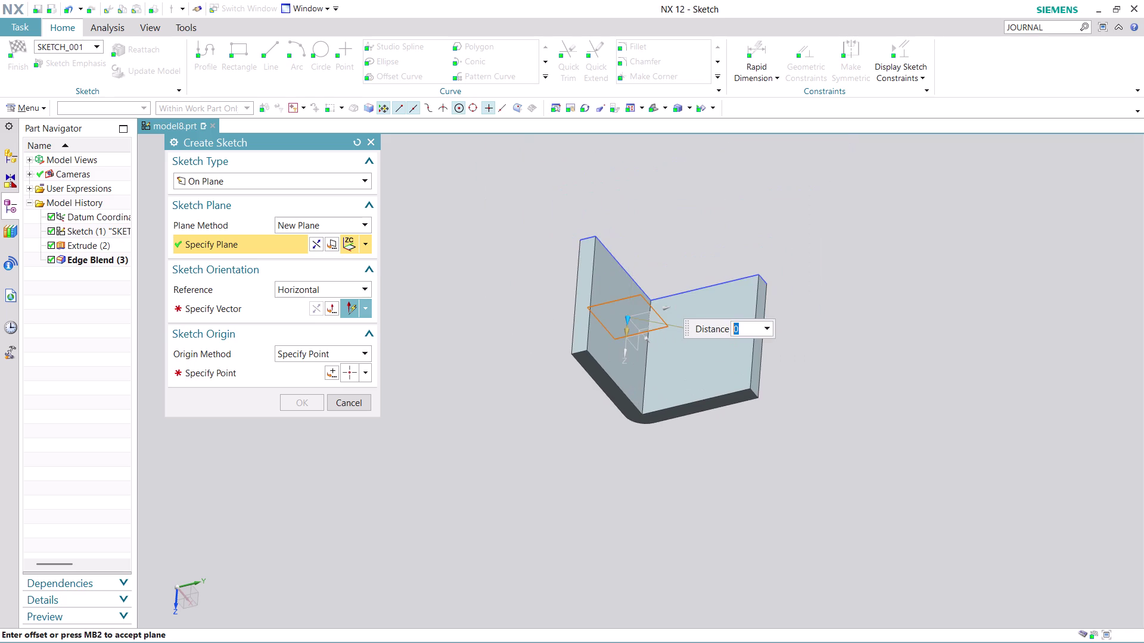
scroll(up, 3)
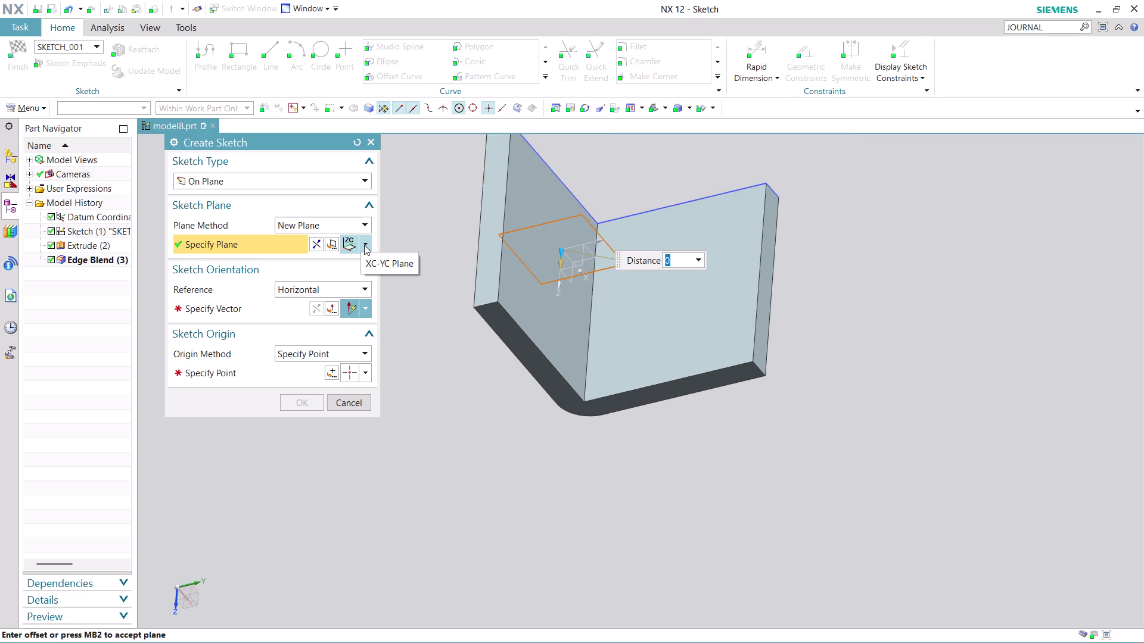
click(332, 238)
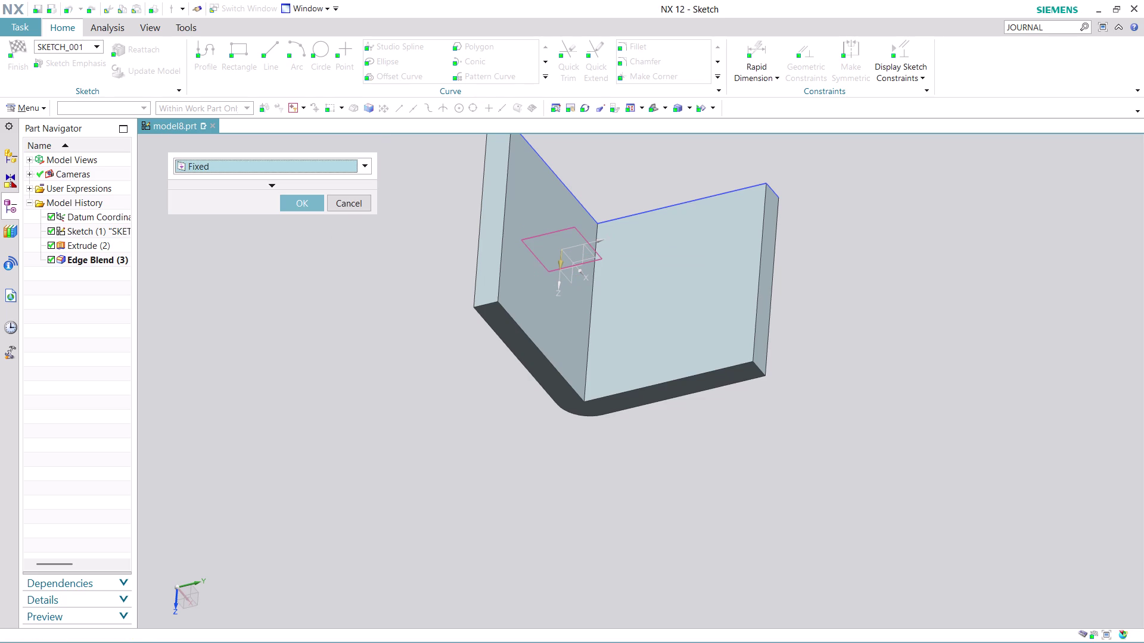
click(356, 208)
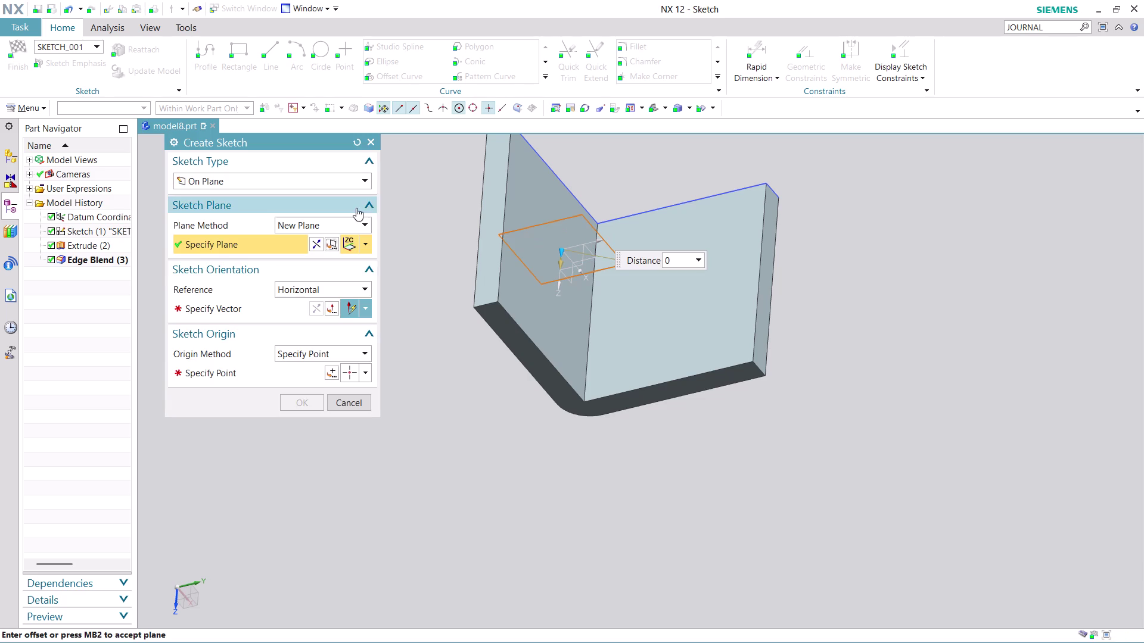
click(352, 400)
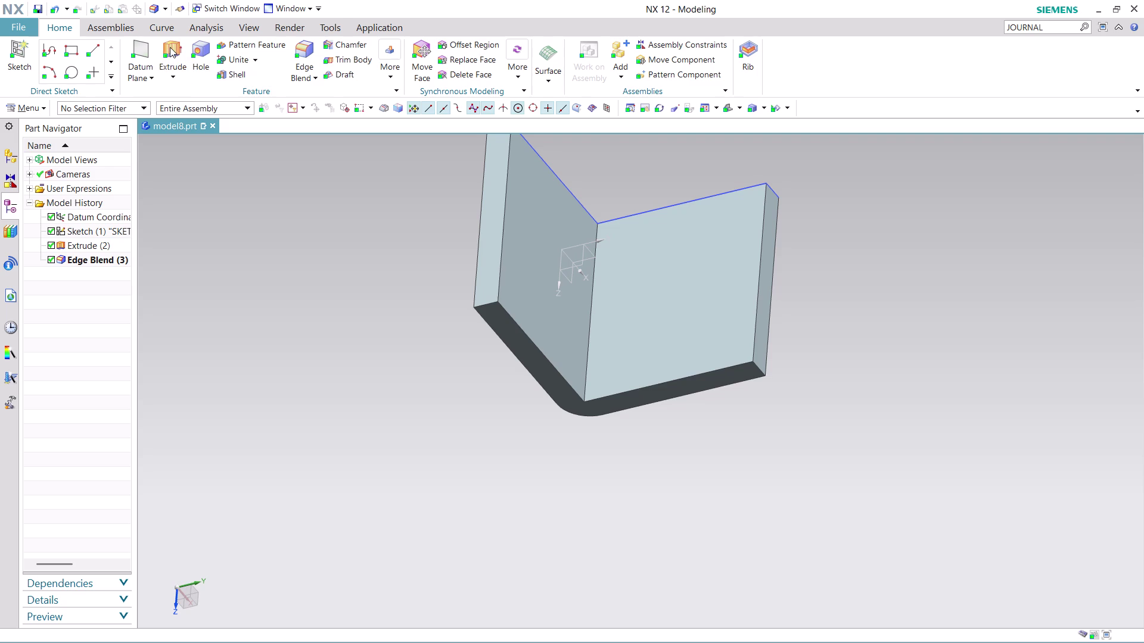
Begin an extrusion, cancel it, then restart Extrude and choose to sketch its section.
click(169, 47)
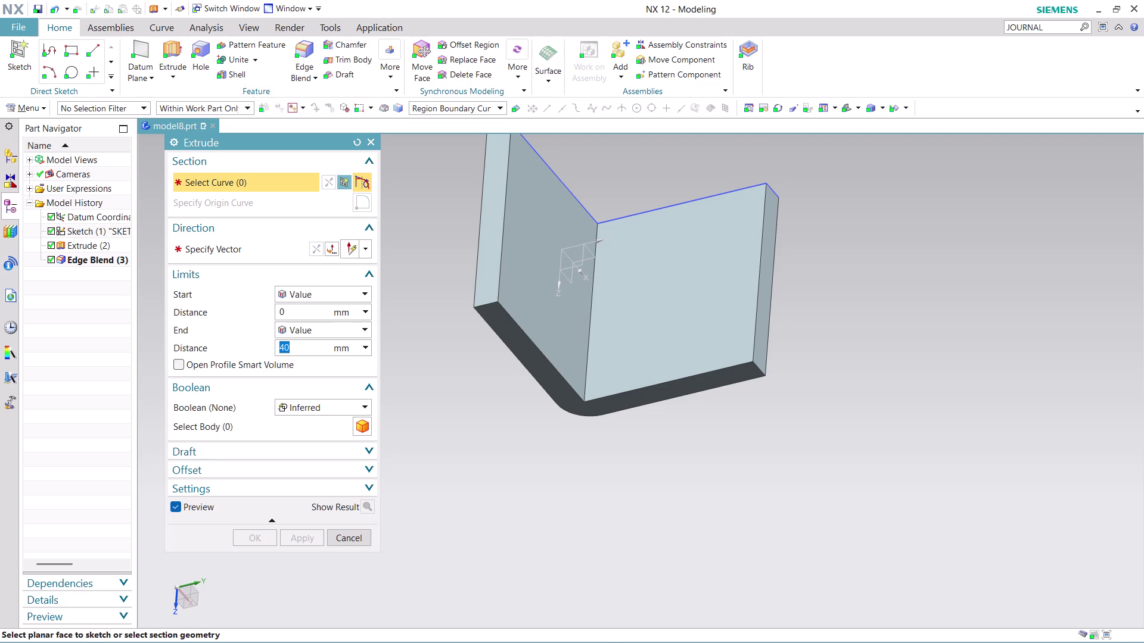
click(674, 293)
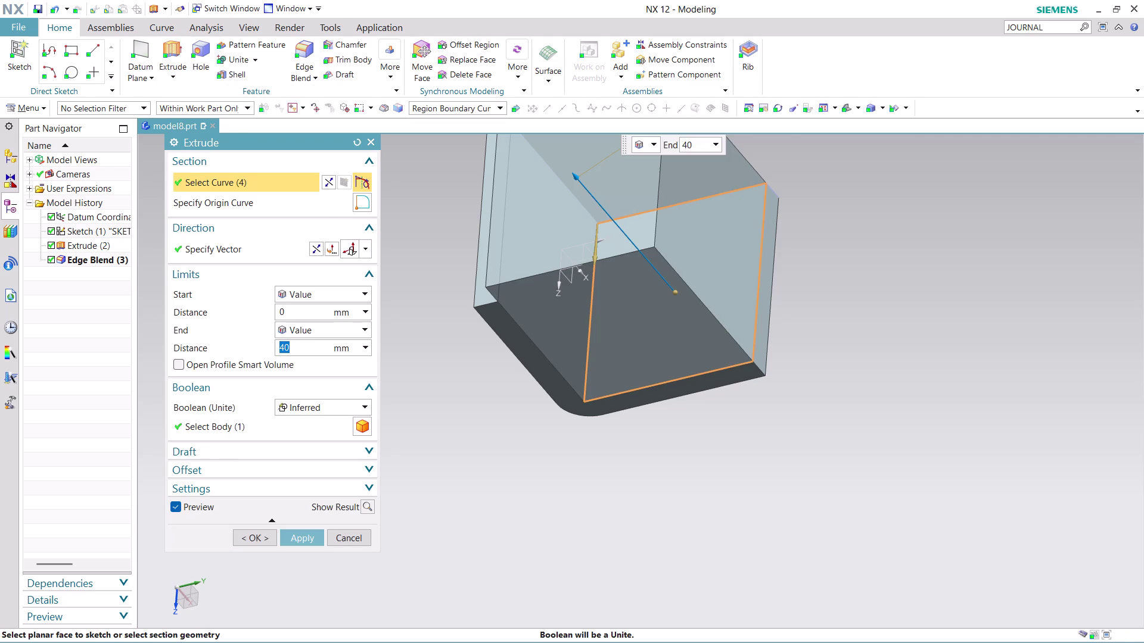
click(353, 534)
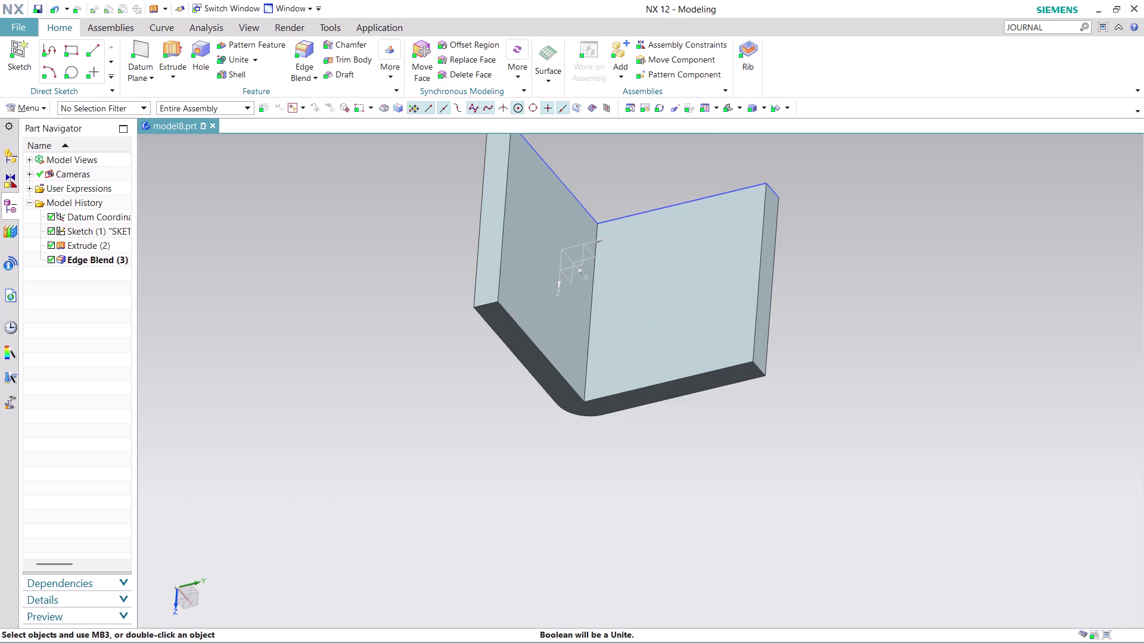
click(178, 54)
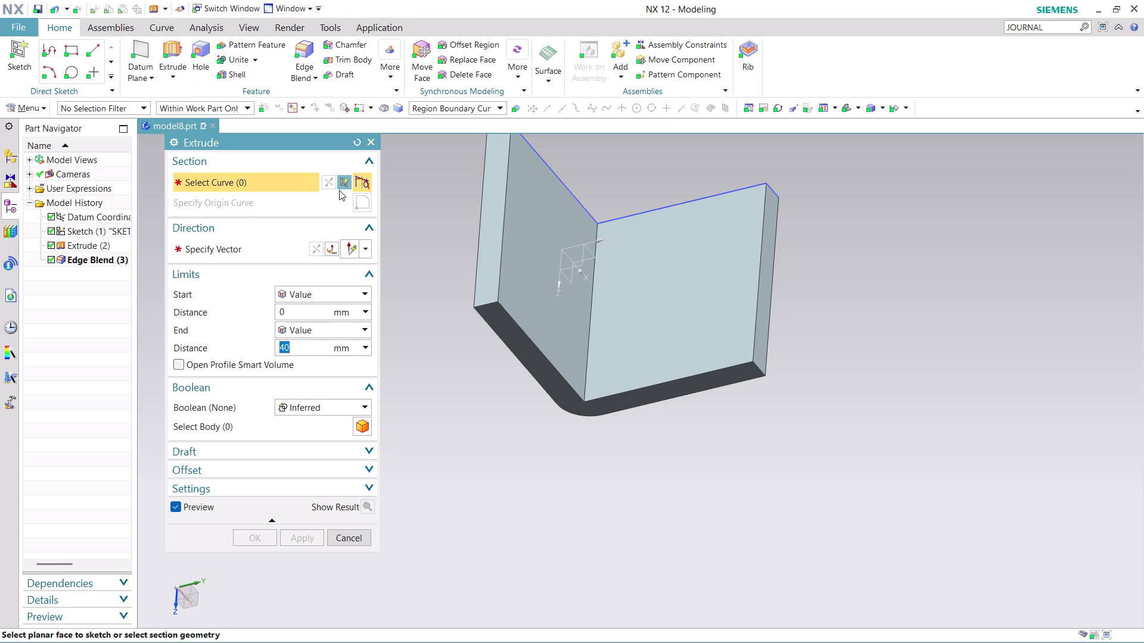
click(341, 186)
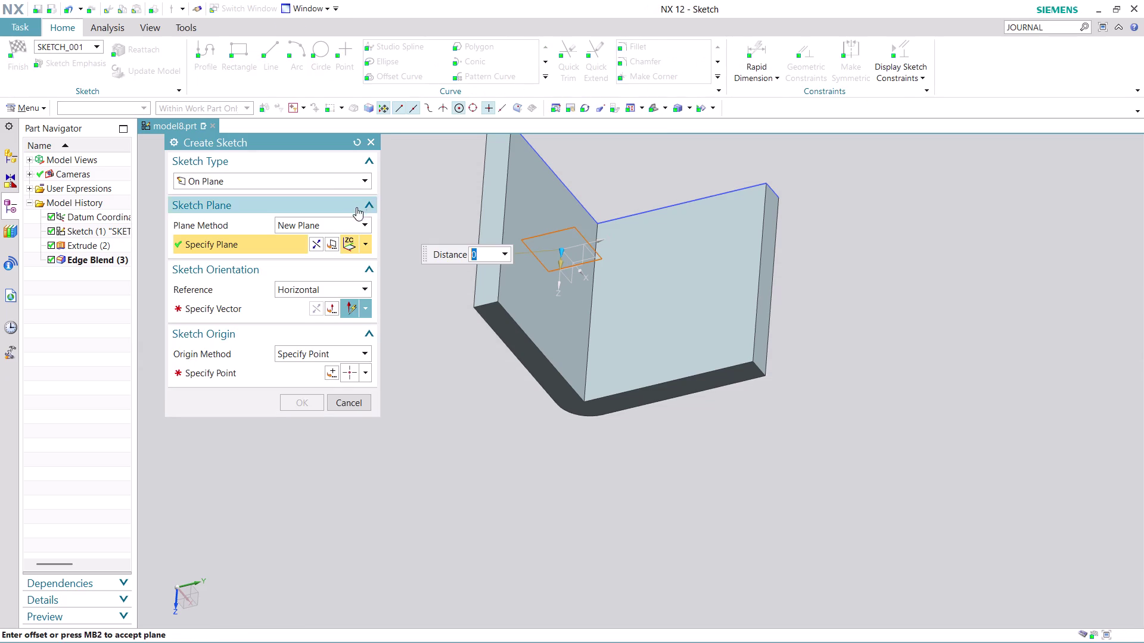
Place the sketch on a datum plane chosen from the Specify Plane list.
scroll(up, 3)
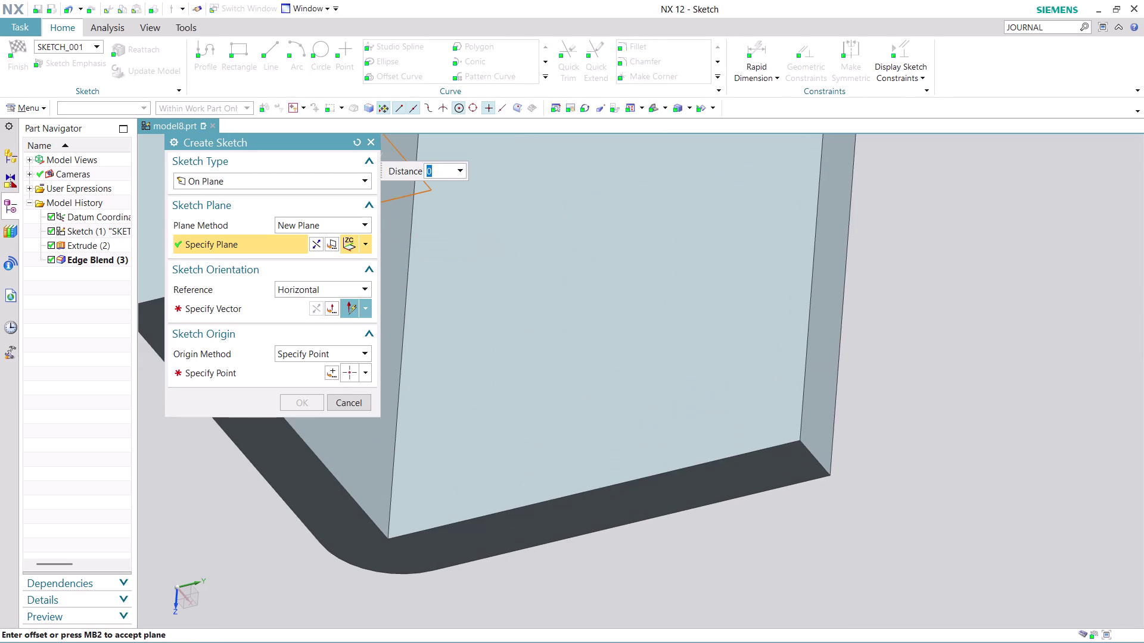
click(786, 386)
scroll(down, 3)
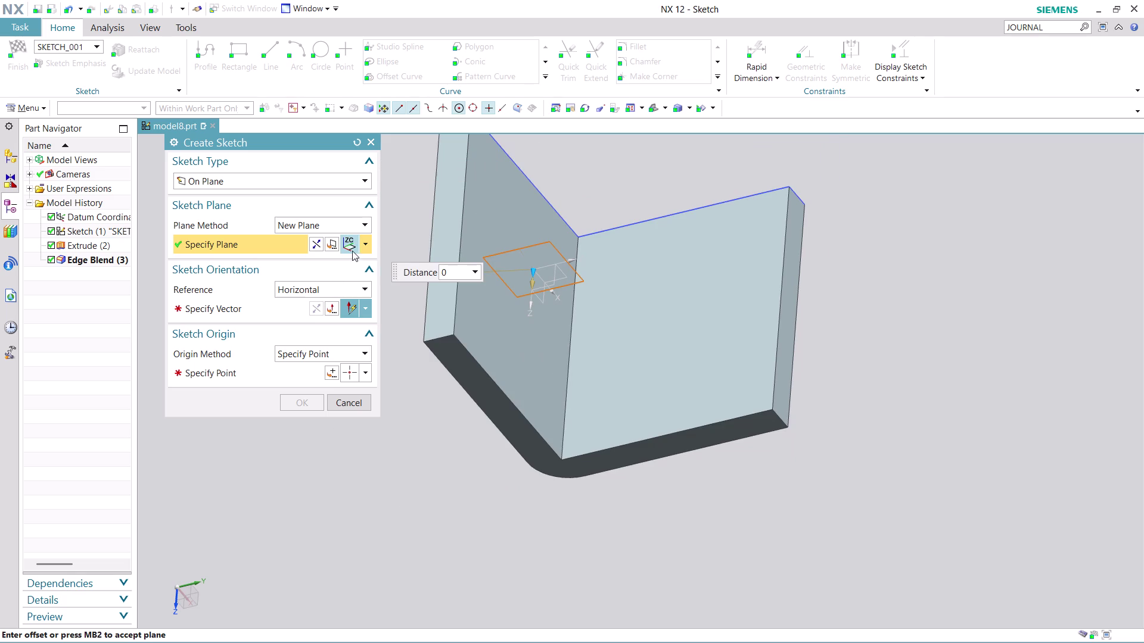
click(364, 244)
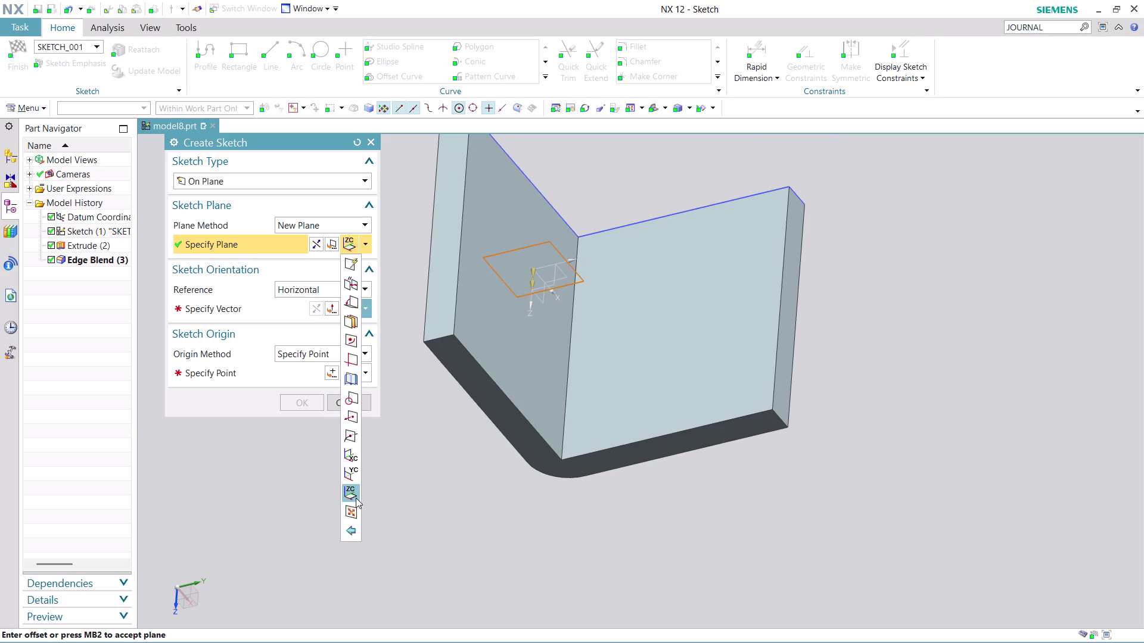
click(350, 466)
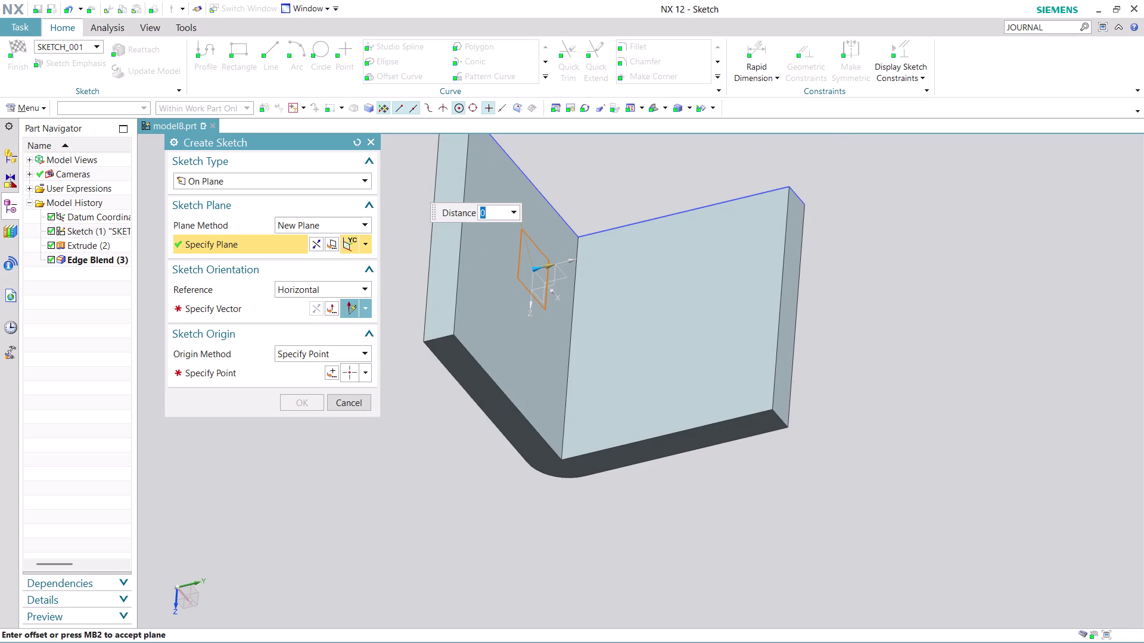
click(366, 239)
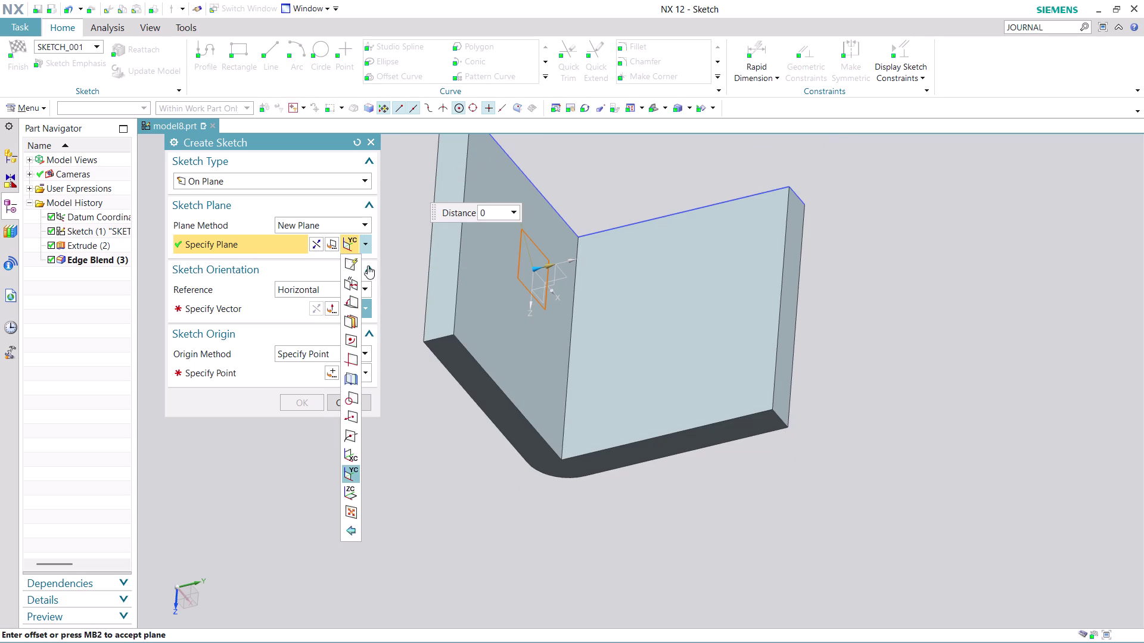
click(351, 450)
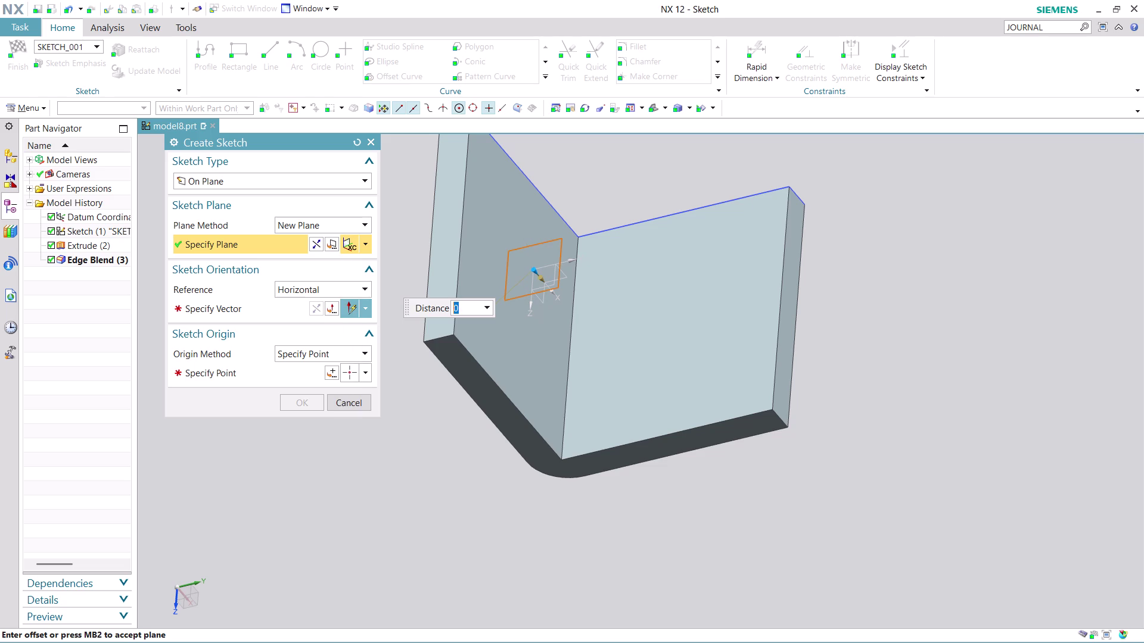
scroll(down, 3)
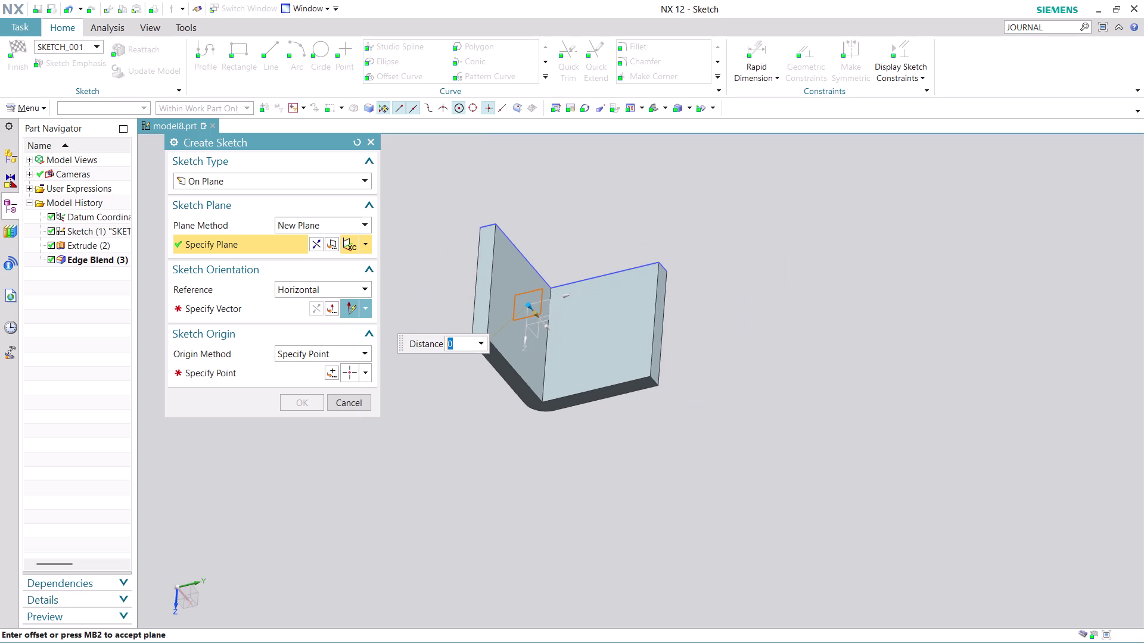
scroll(up, 3)
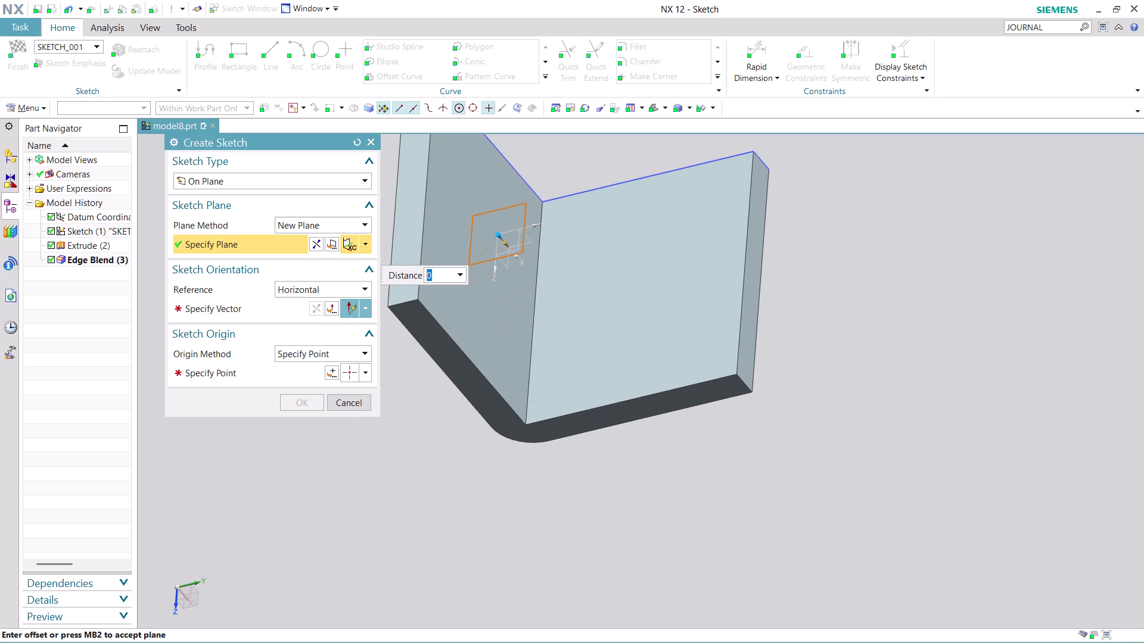
middle_drag(782, 314, 790, 280)
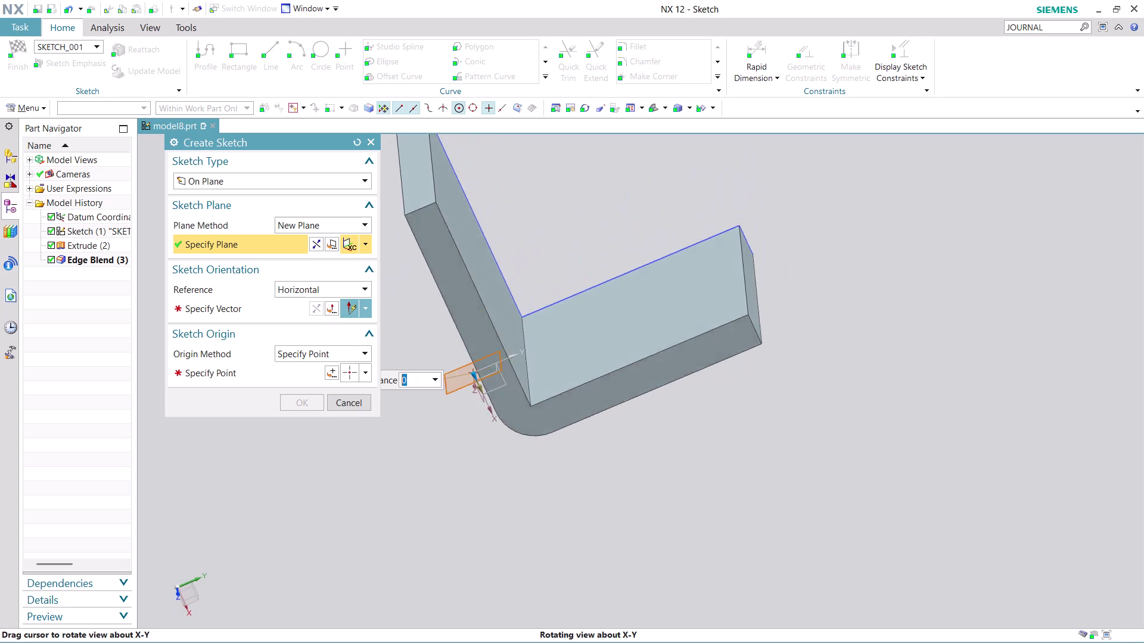
middle_drag(790, 280, 800, 286)
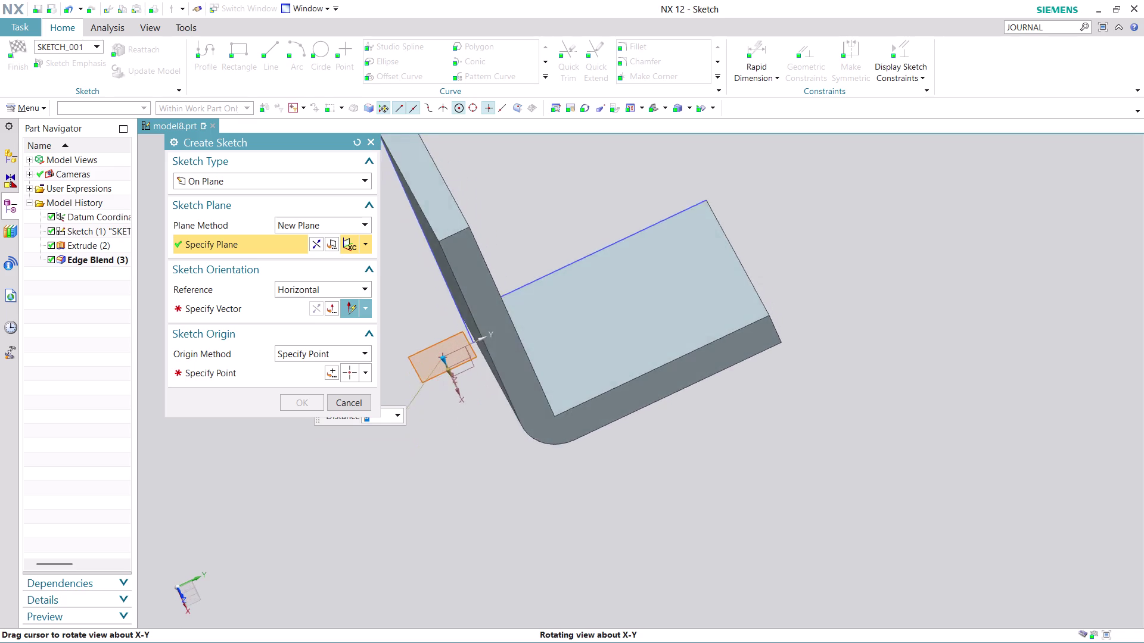
middle_drag(800, 286, 800, 318)
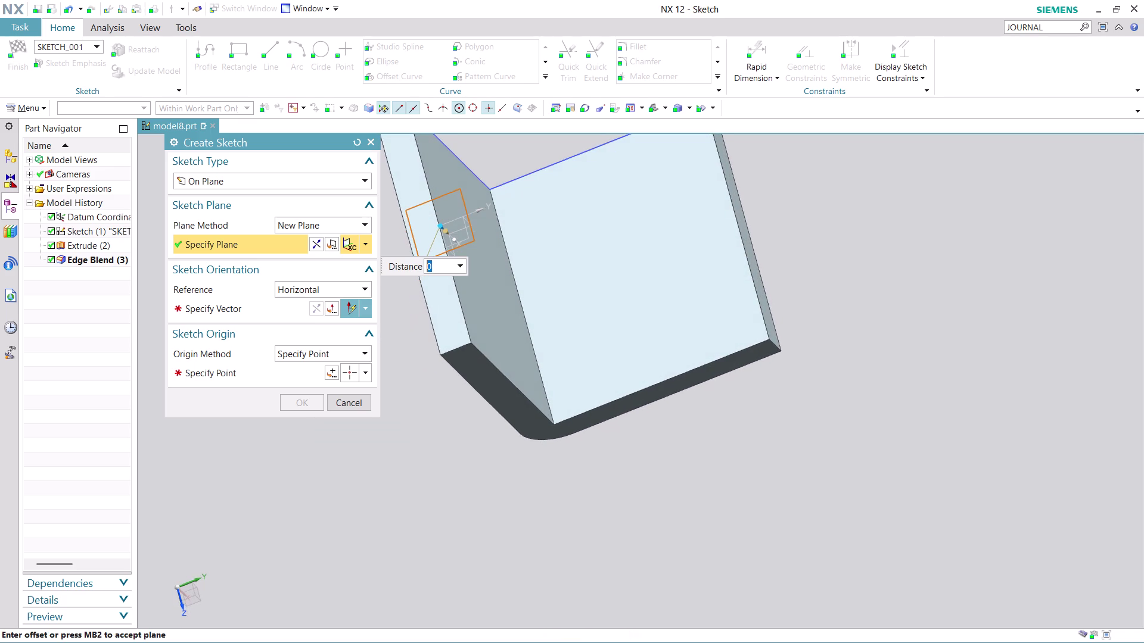
Align the sketch's horizontal direction to the flange edge and accept the default origin.
click(236, 303)
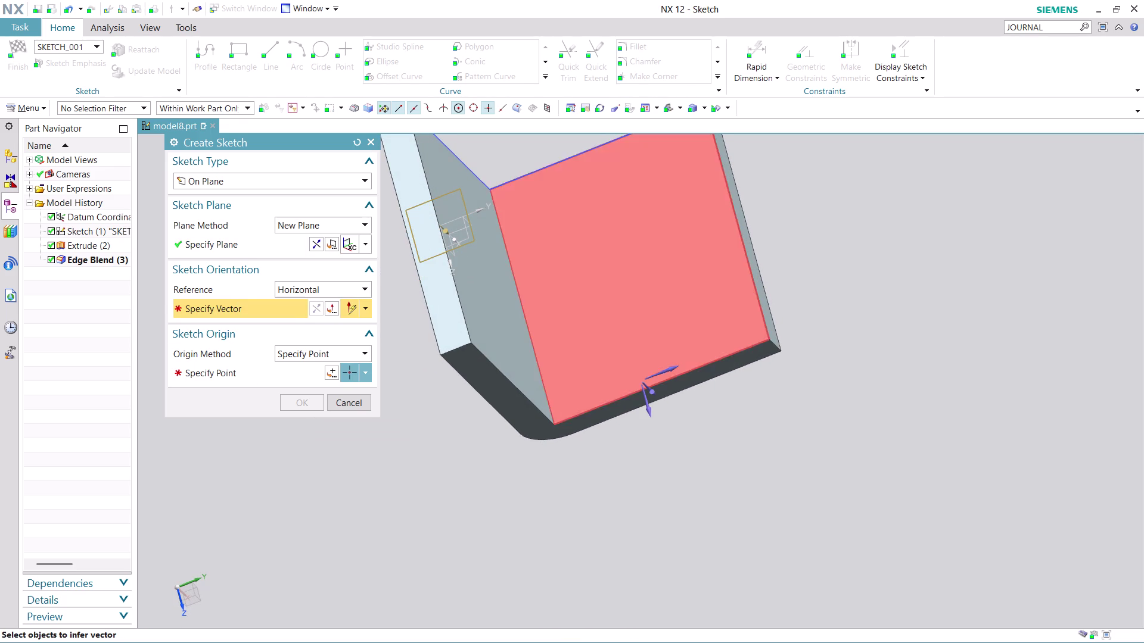
click(666, 370)
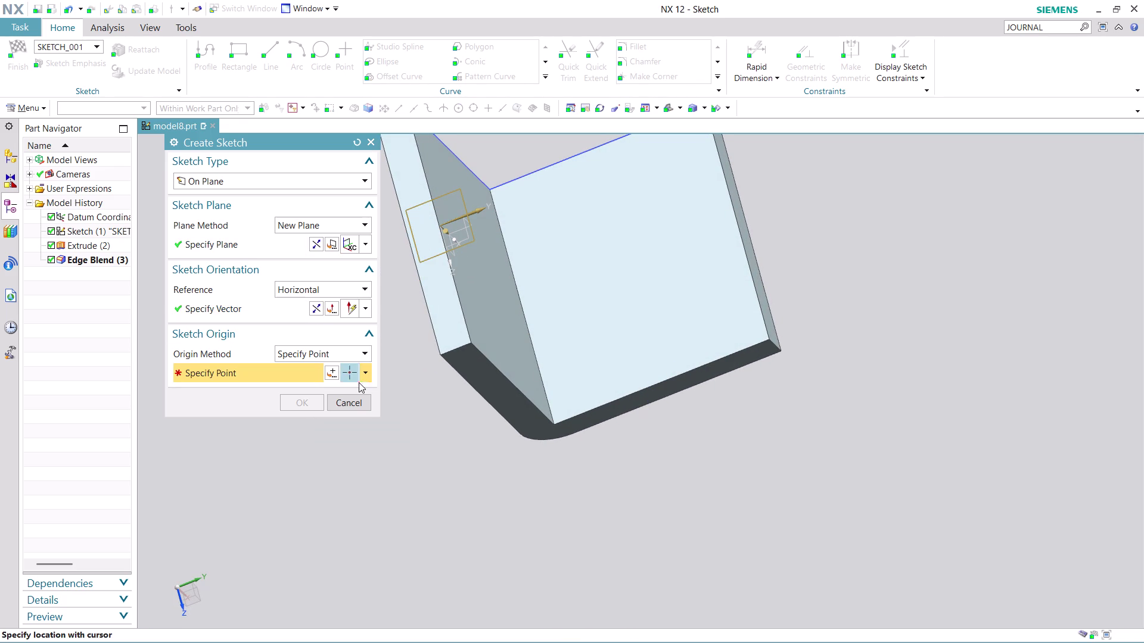
click(331, 368)
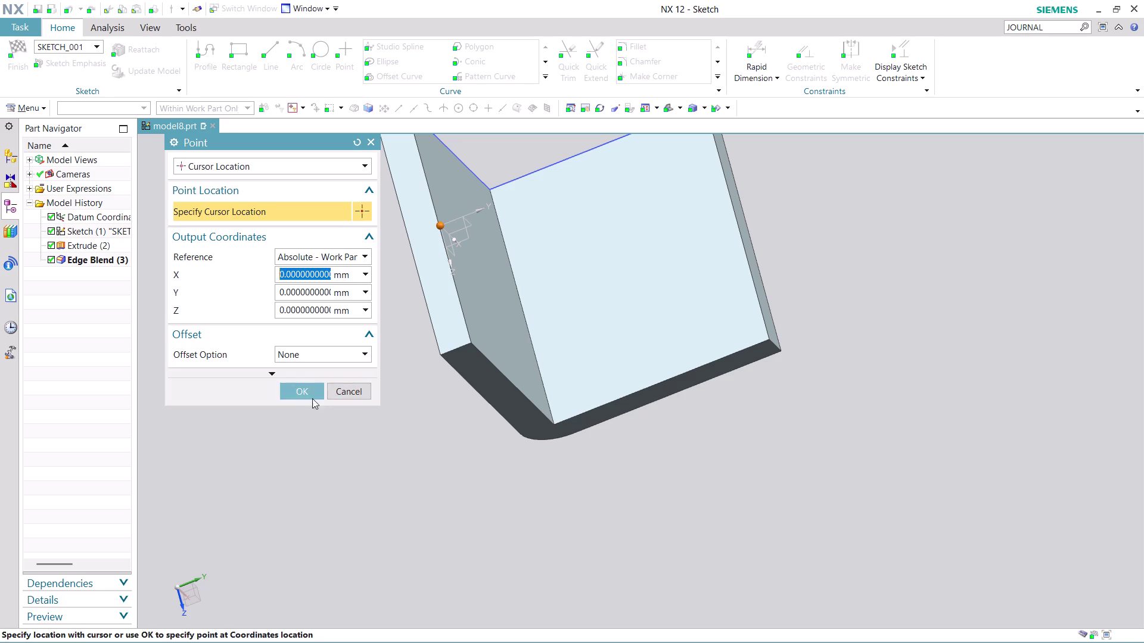
click(310, 392)
click(310, 399)
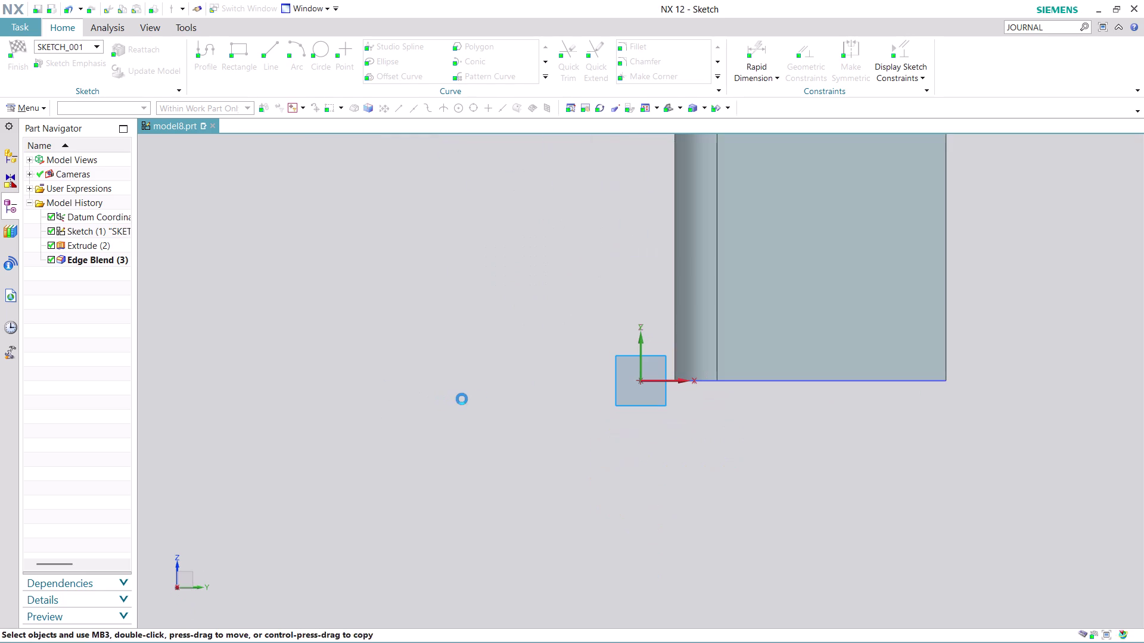
scroll(down, 3)
scroll(up, 3)
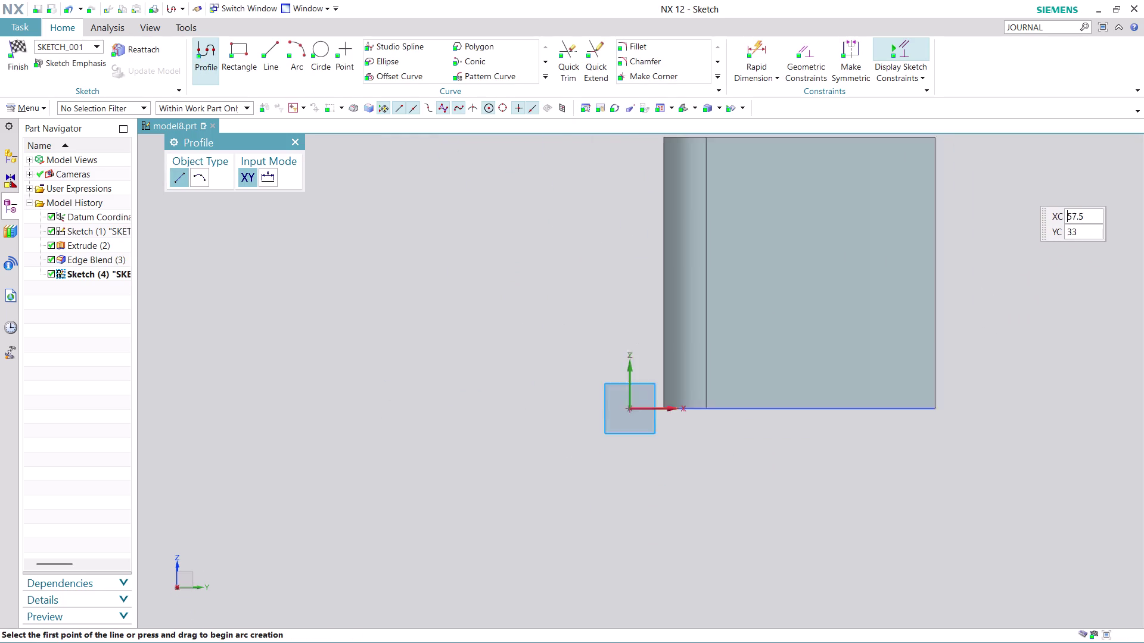
scroll(up, 3)
scroll(down, 3)
scroll(up, 3)
scroll(up, 3)
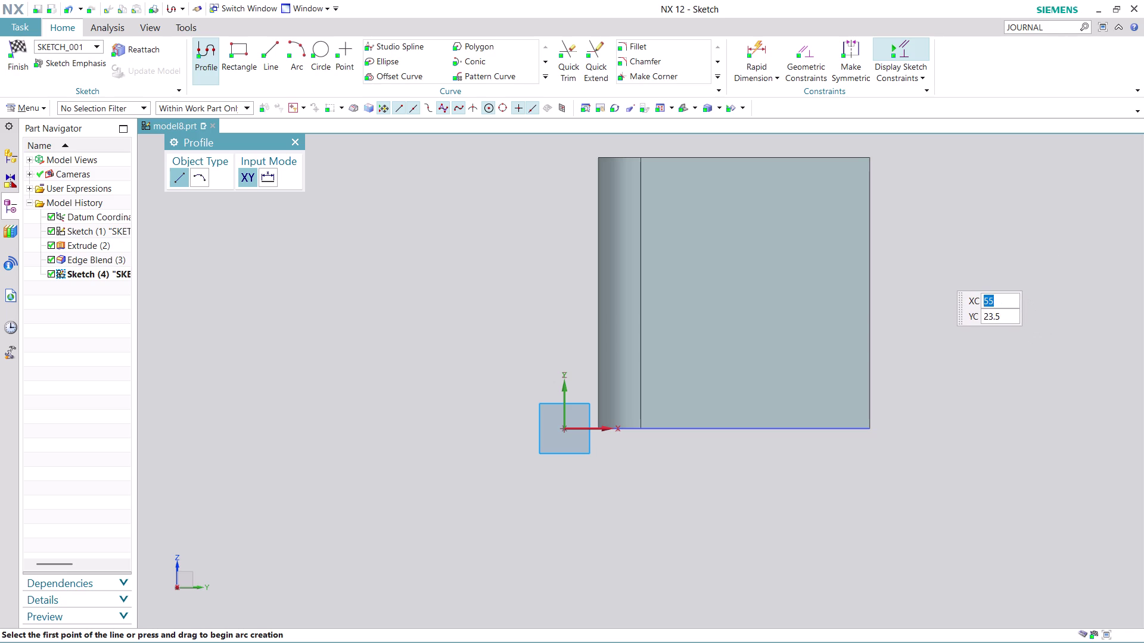
middle_drag(938, 271, 934, 376)
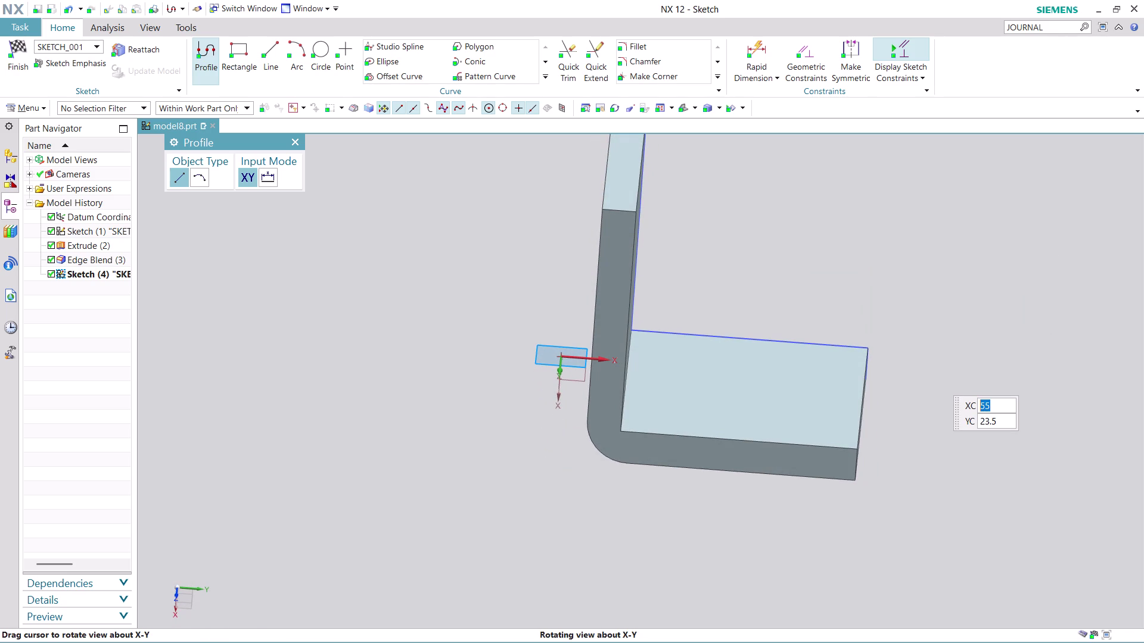
middle_drag(934, 376, 941, 435)
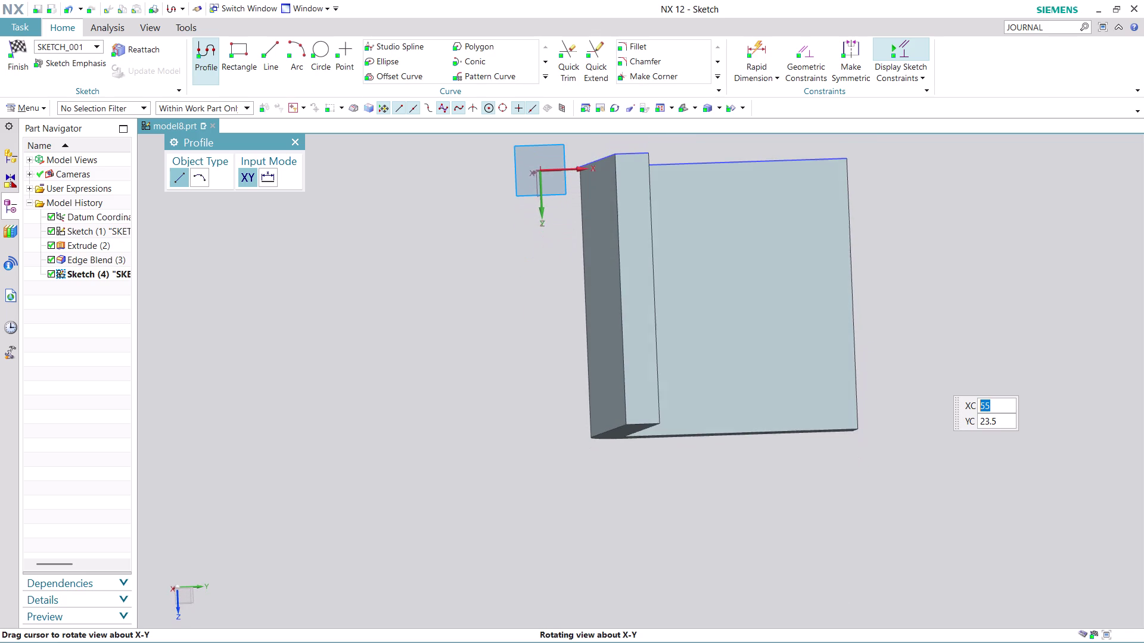
middle_drag(940, 435, 926, 439)
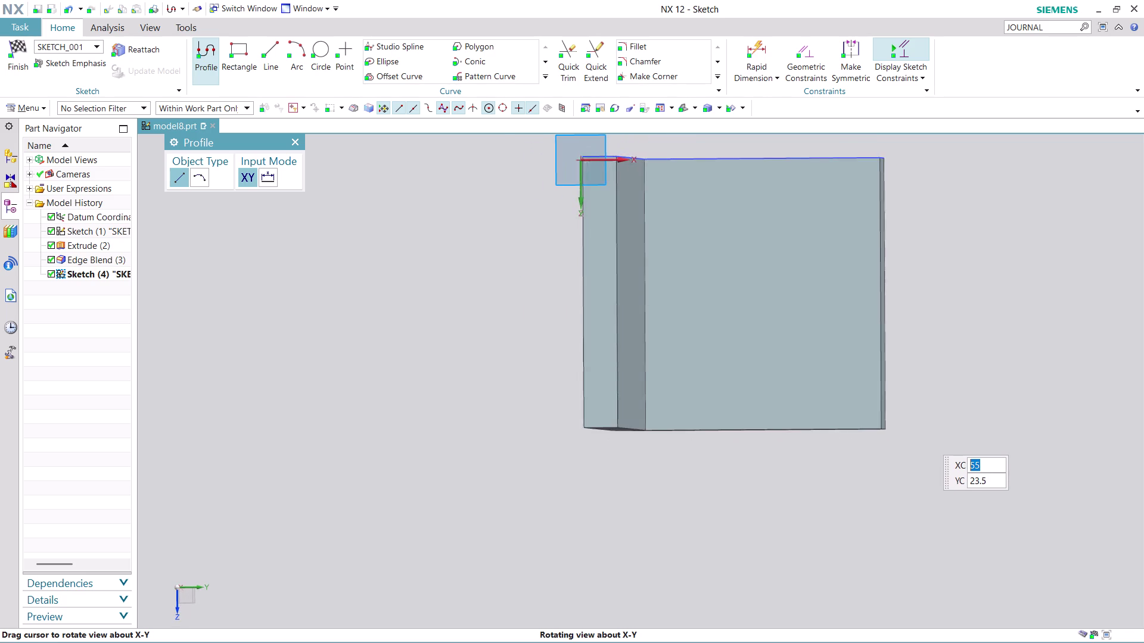
middle_drag(926, 438, 927, 440)
scroll(up, 3)
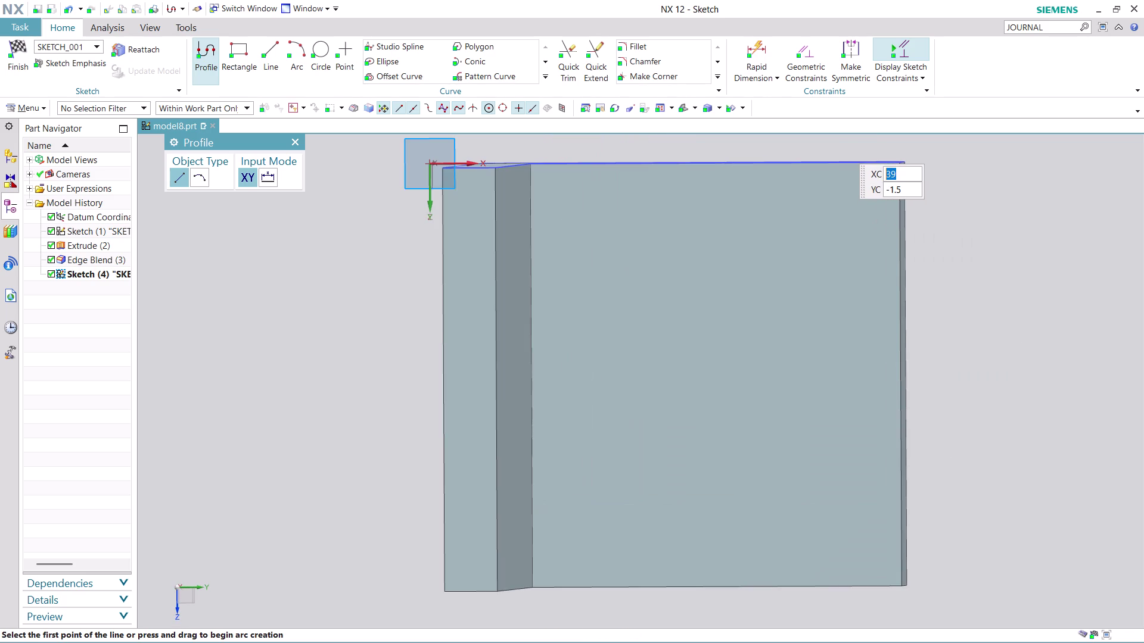
scroll(down, 3)
scroll(up, 3)
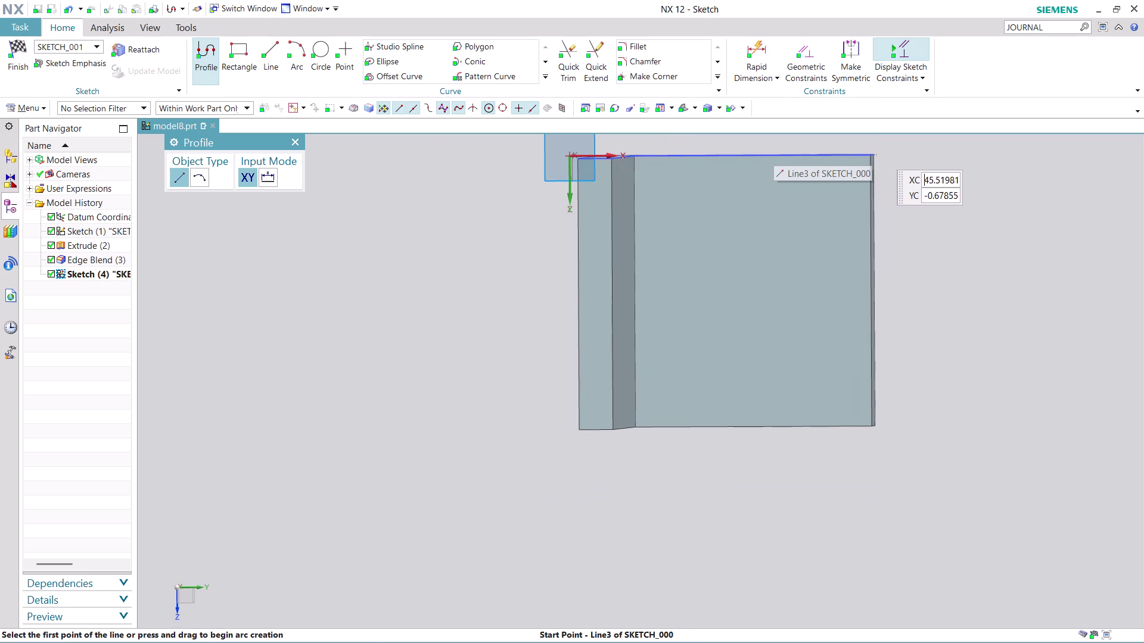
middle_drag(914, 185, 907, 238)
middle_click(907, 238)
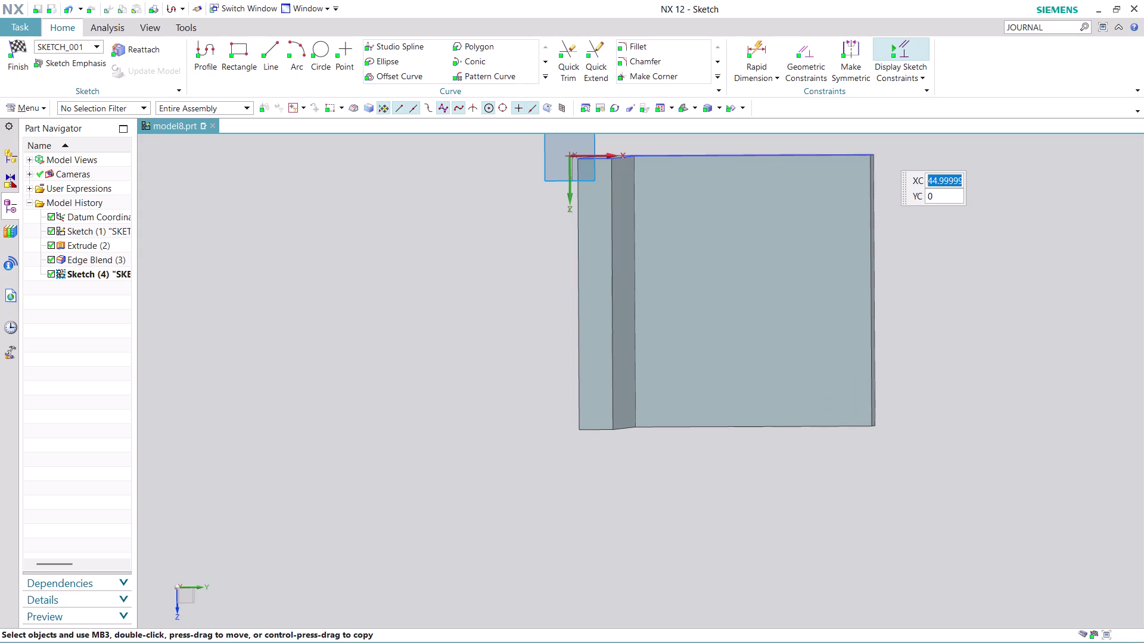
middle_drag(904, 230, 833, 320)
scroll(up, 3)
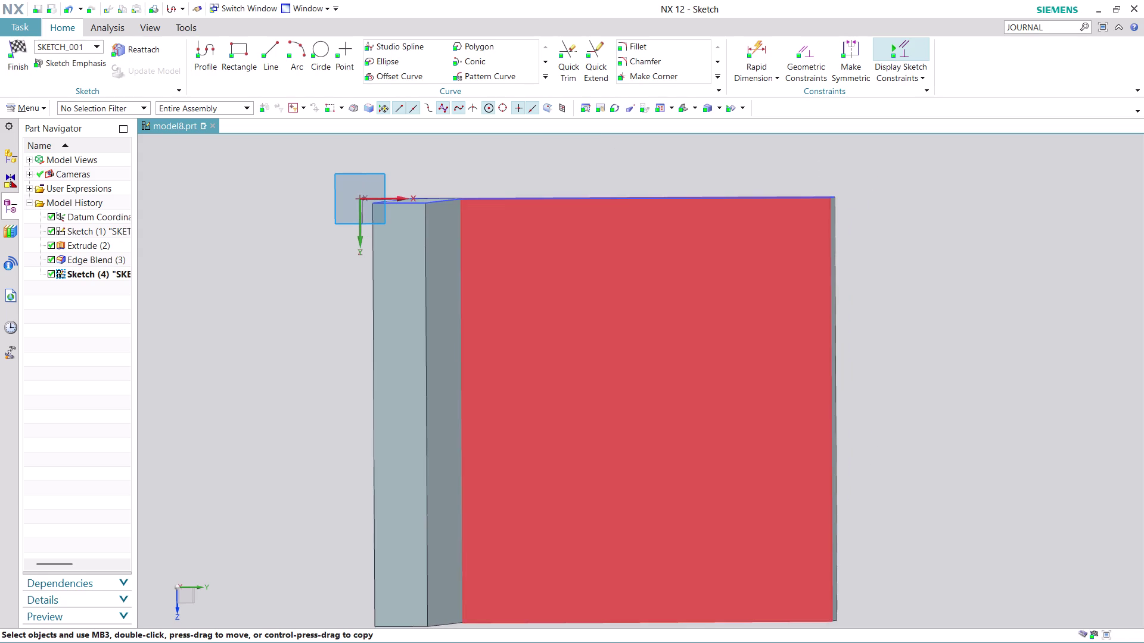
scroll(down, 3)
scroll(up, 3)
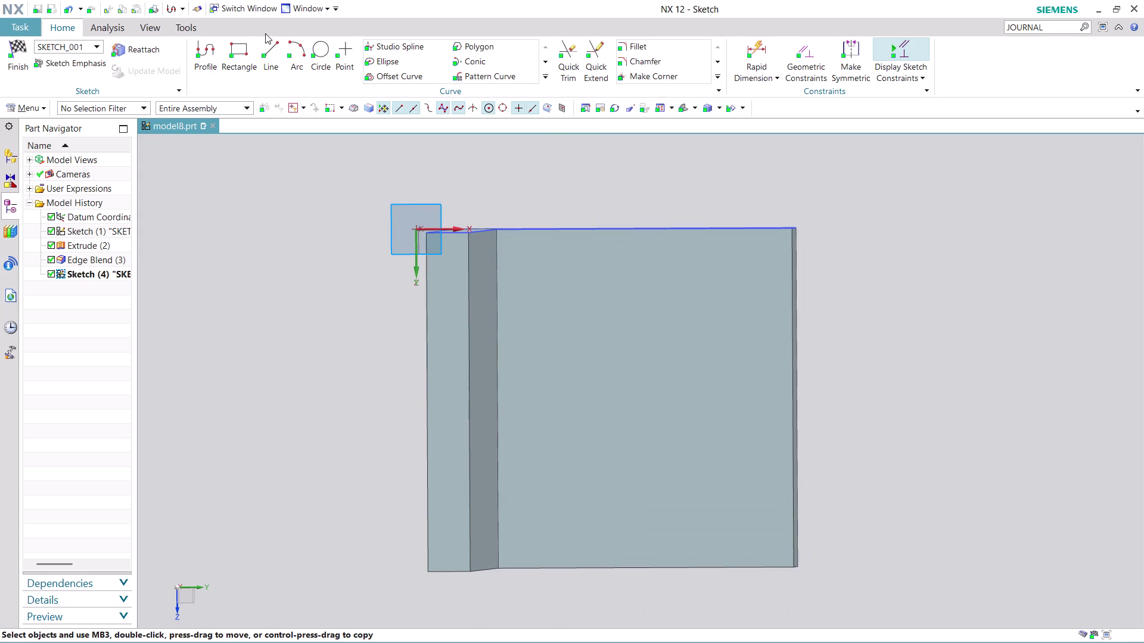
click(319, 48)
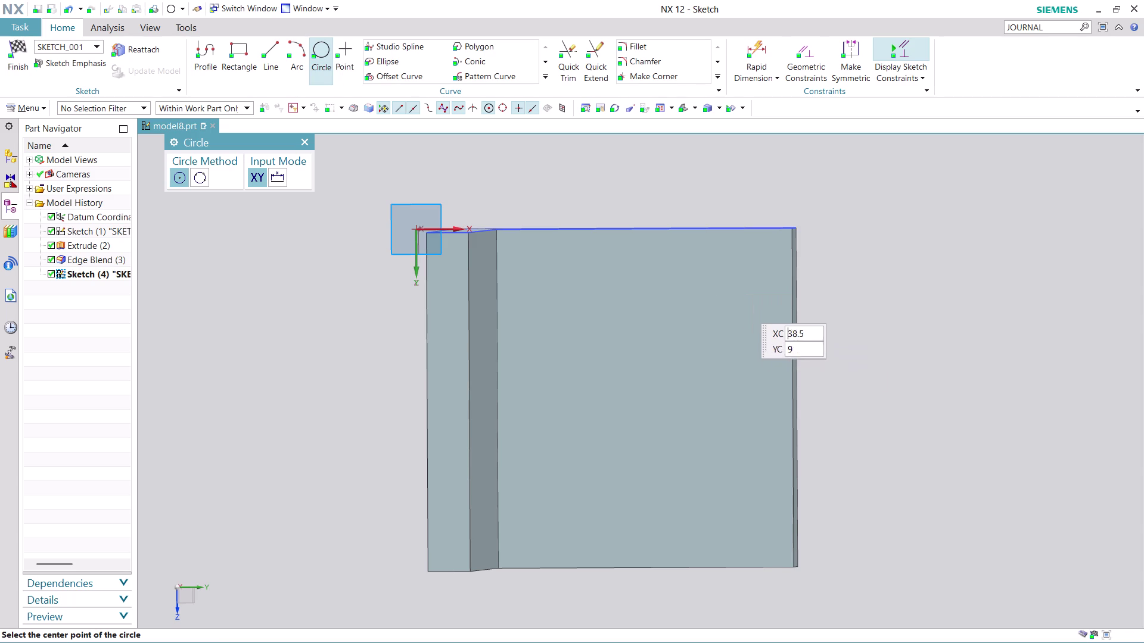
Sketch a circle about 5.9 mm across on the flange near one edge.
click(708, 277)
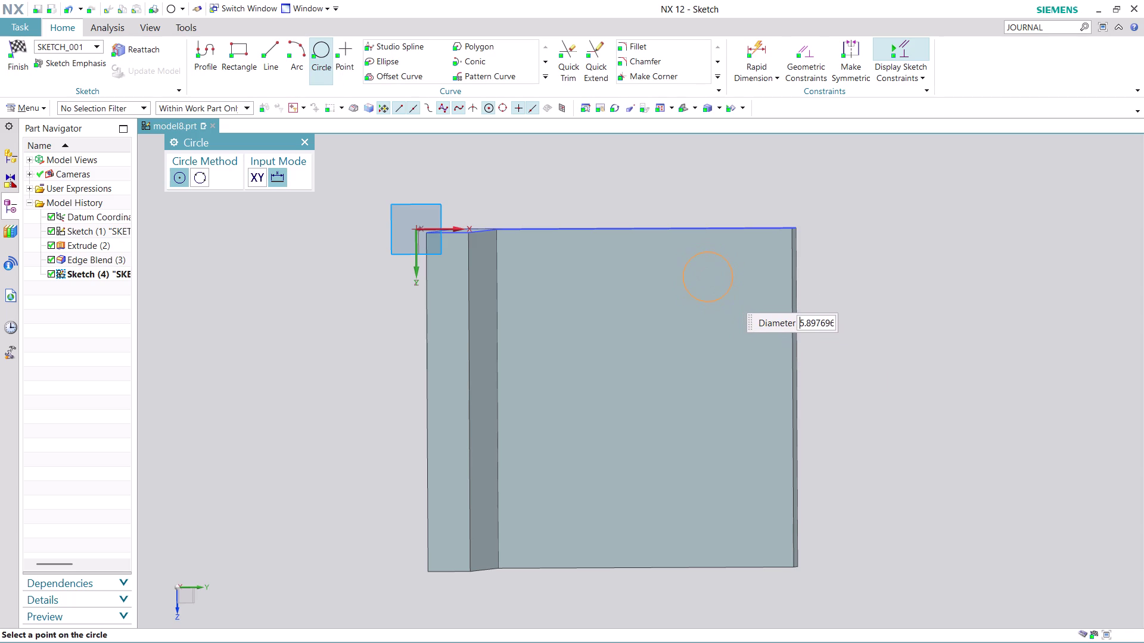
click(727, 293)
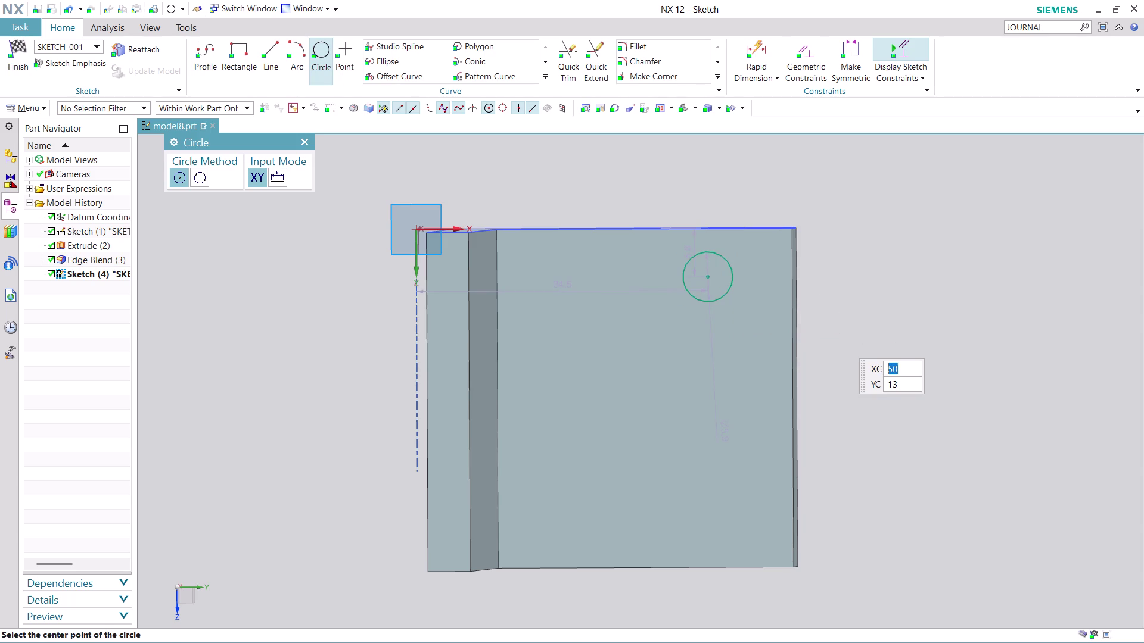
middle_drag(840, 339, 845, 234)
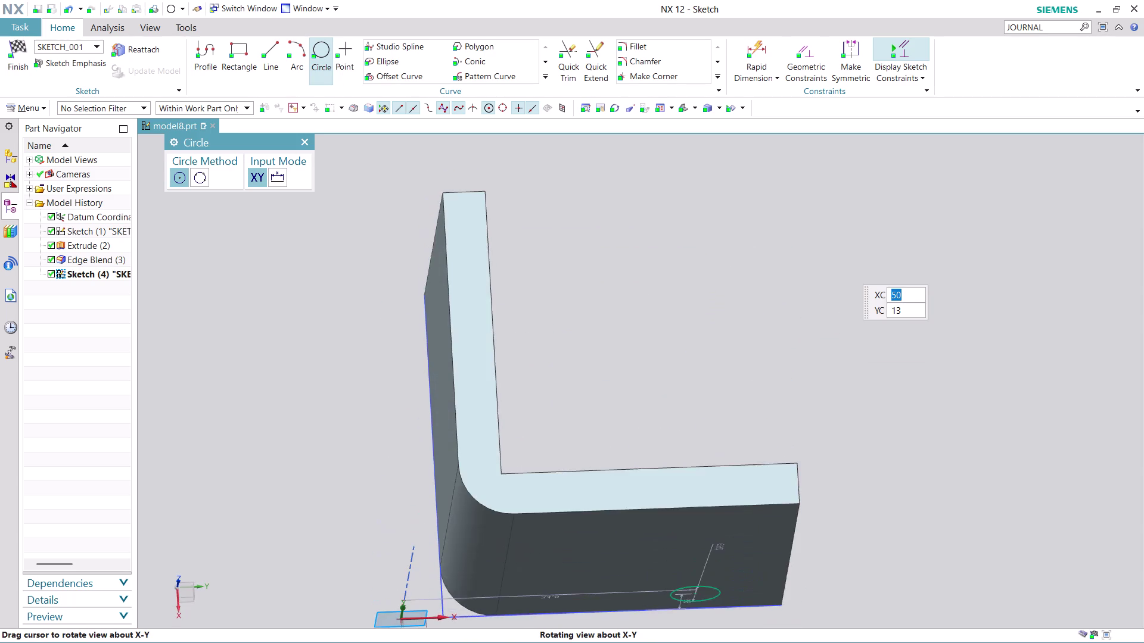
middle_drag(845, 235, 847, 323)
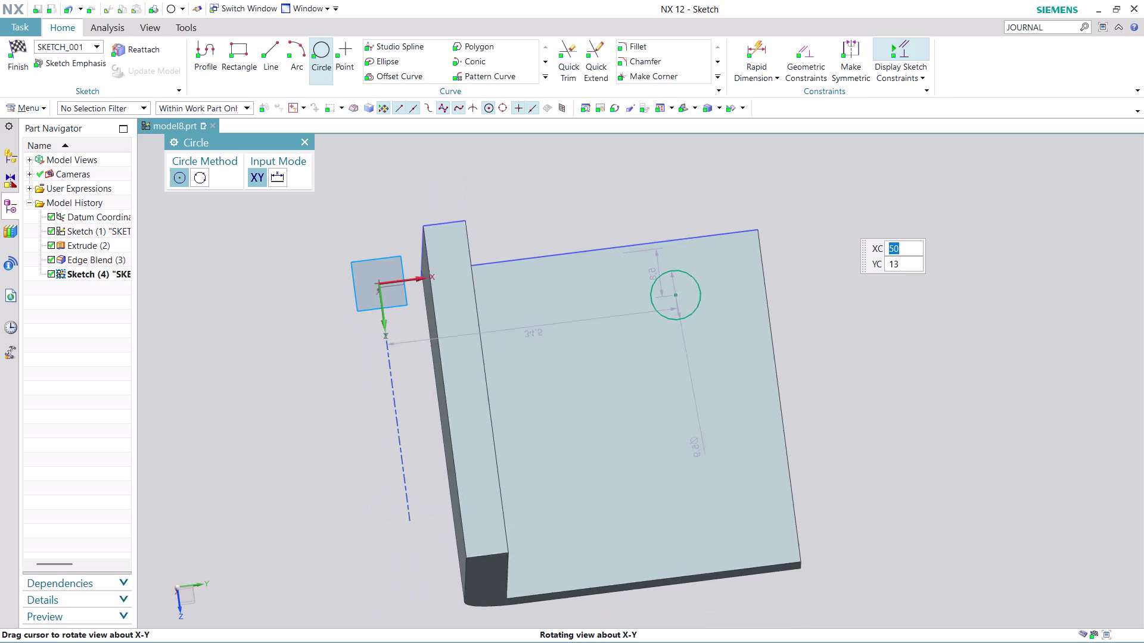
middle_drag(848, 323, 848, 345)
scroll(down, 3)
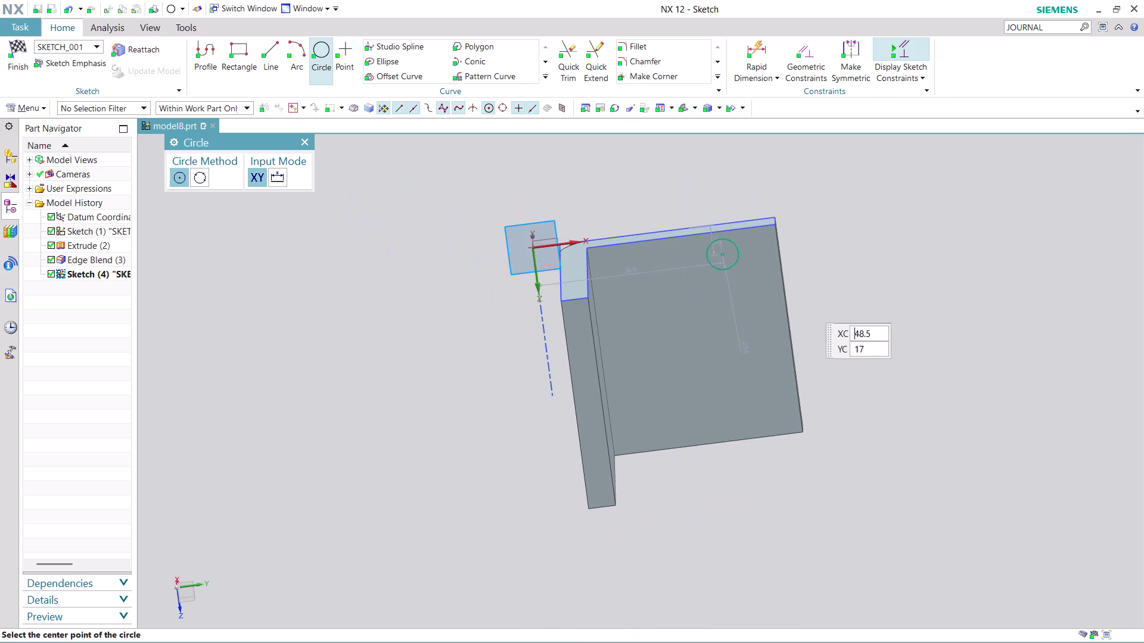
scroll(up, 3)
scroll(up, 3)
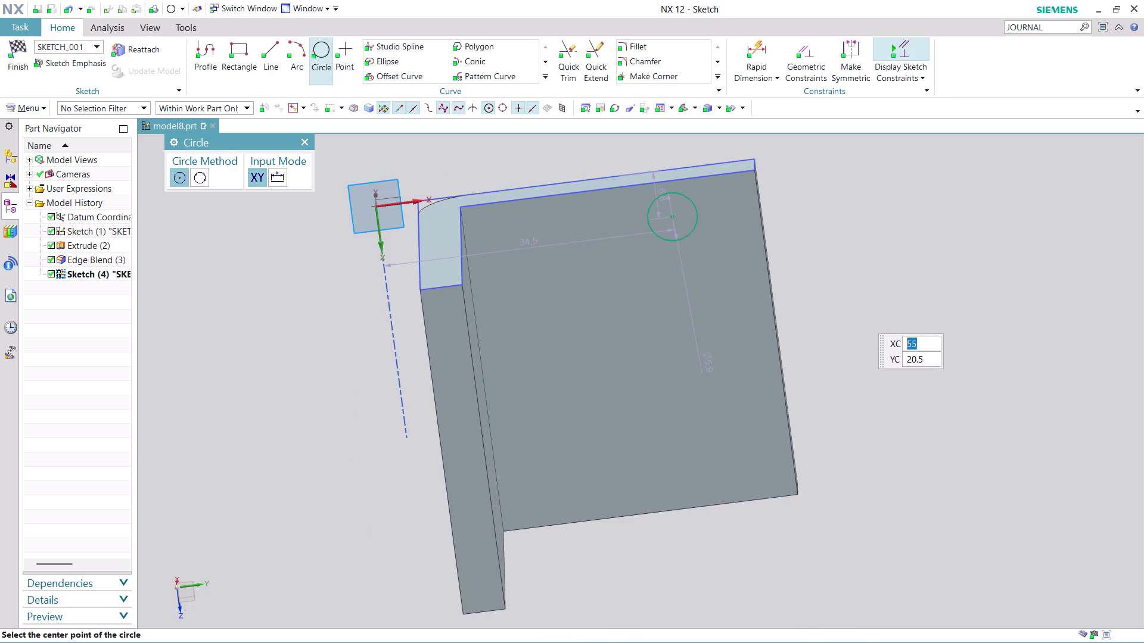
Orbit around the bracket to inspect the circle, then exit the Circle tool.
middle_drag(859, 314, 837, 332)
scroll(up, 3)
middle_drag(827, 371, 851, 384)
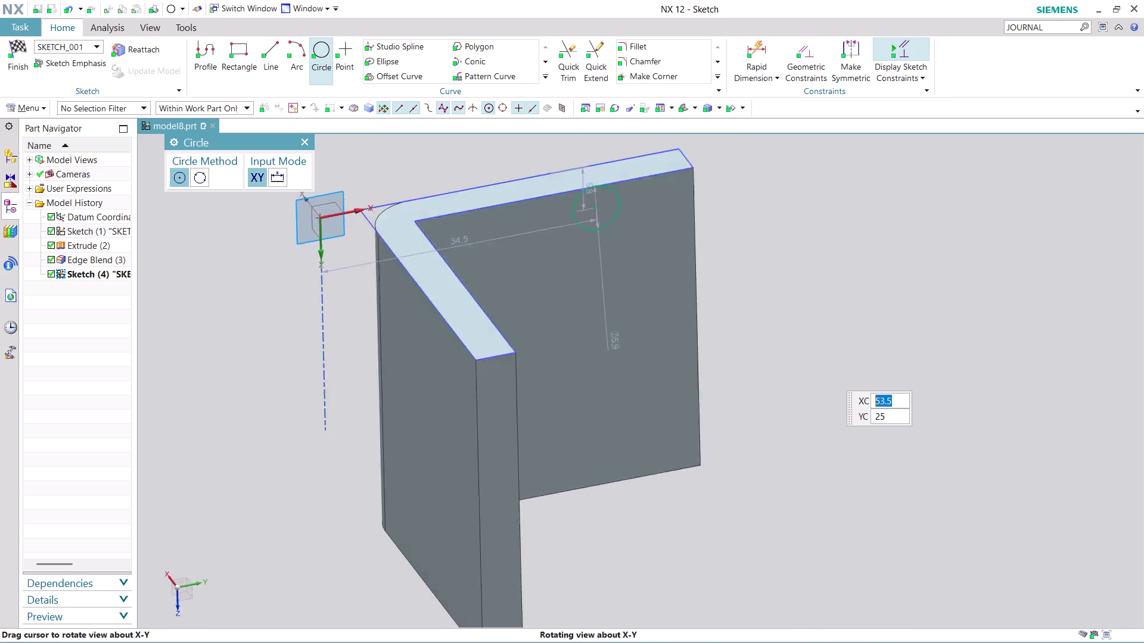
middle_drag(851, 384, 804, 541)
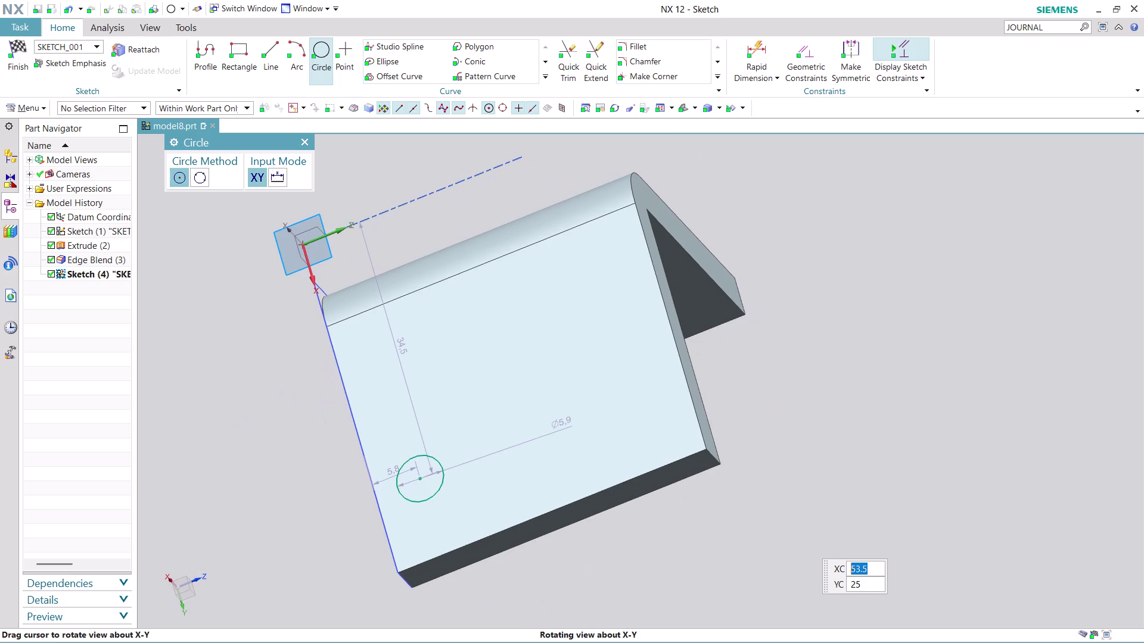
middle_drag(804, 540, 822, 547)
scroll(up, 3)
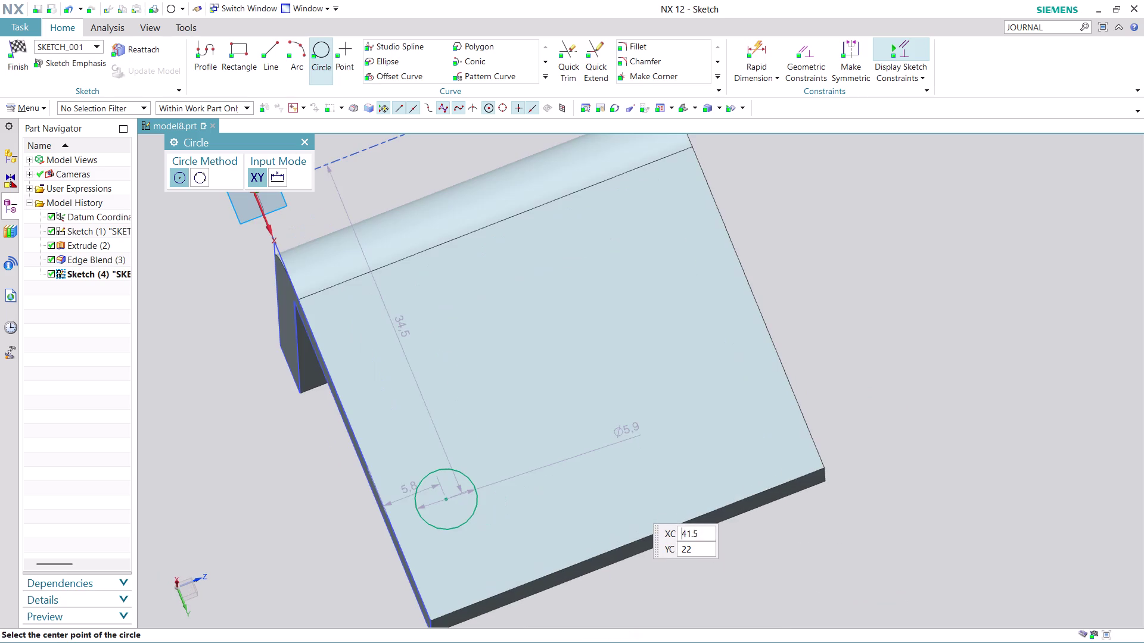
scroll(up, 3)
scroll(down, 3)
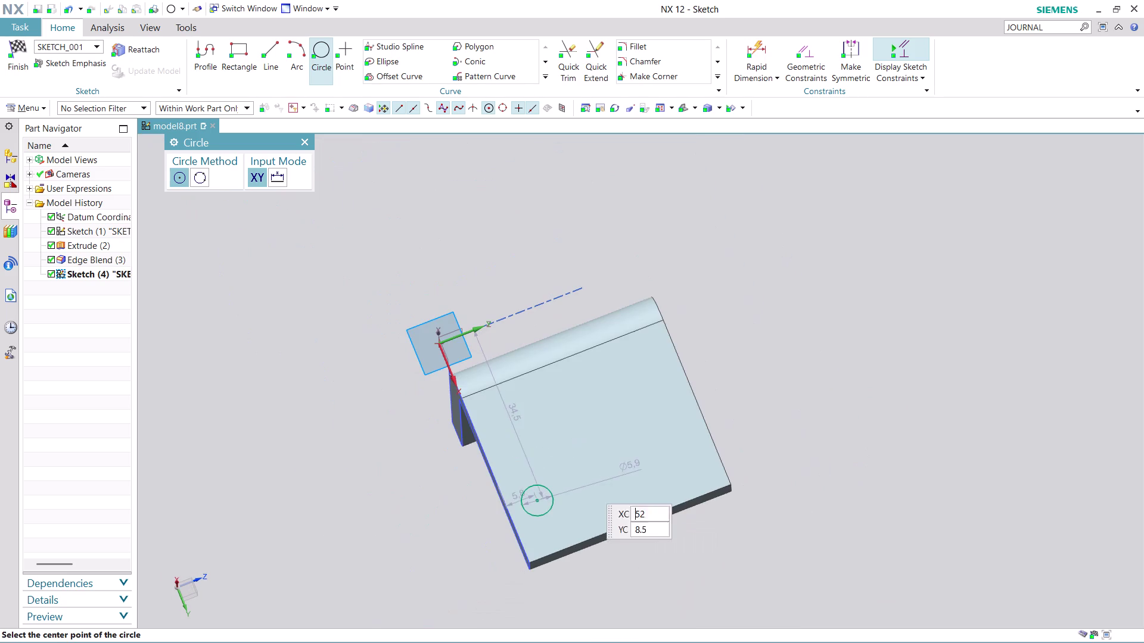
scroll(up, 3)
scroll(up, 3)
key(Escape)
key(Escape)
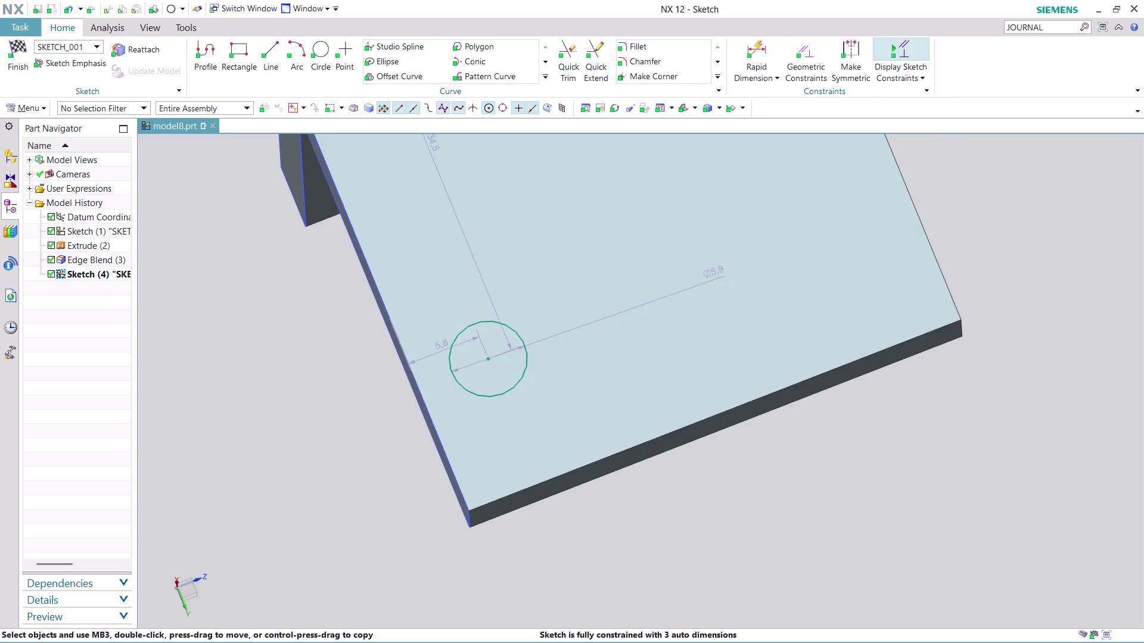
click(762, 49)
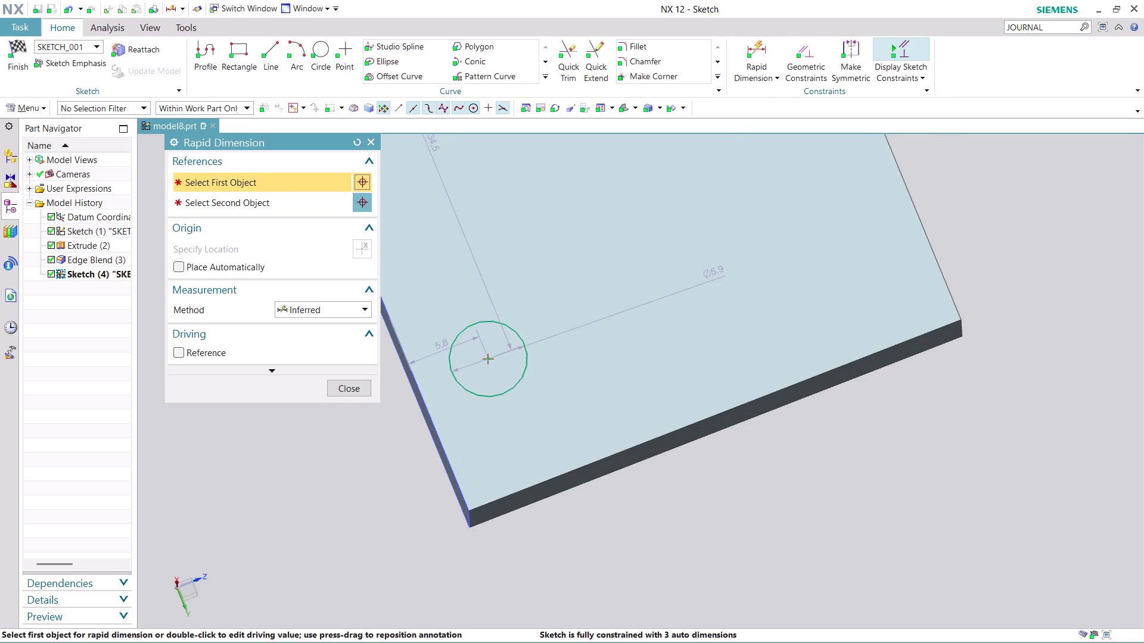
Dimension the circle 10 mm from the flange edge.
click(490, 359)
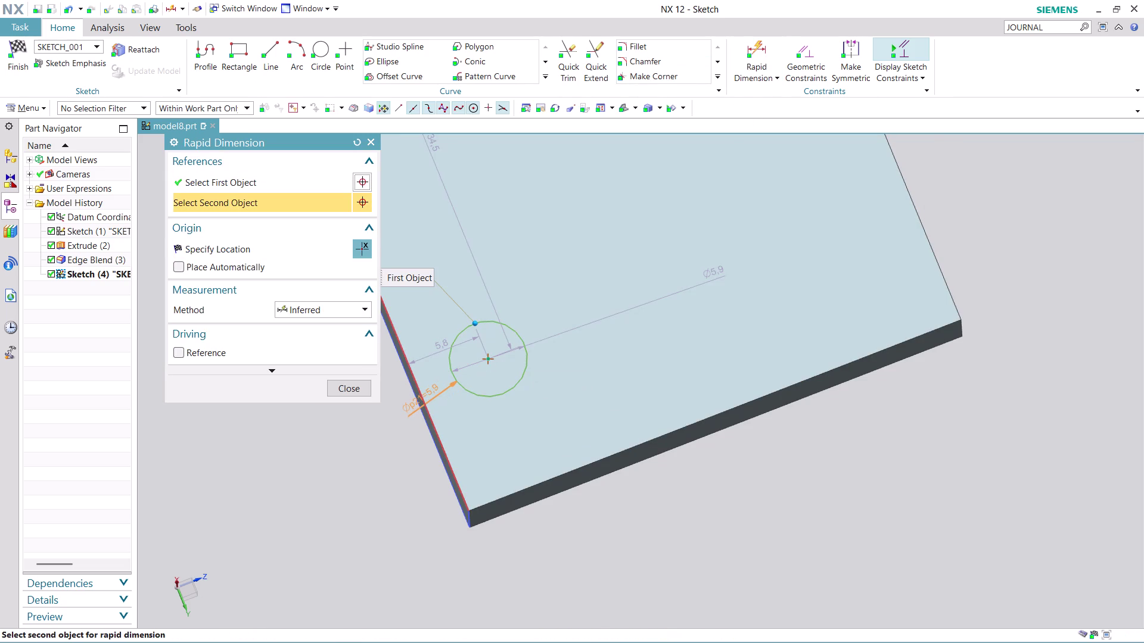
click(429, 414)
click(532, 588)
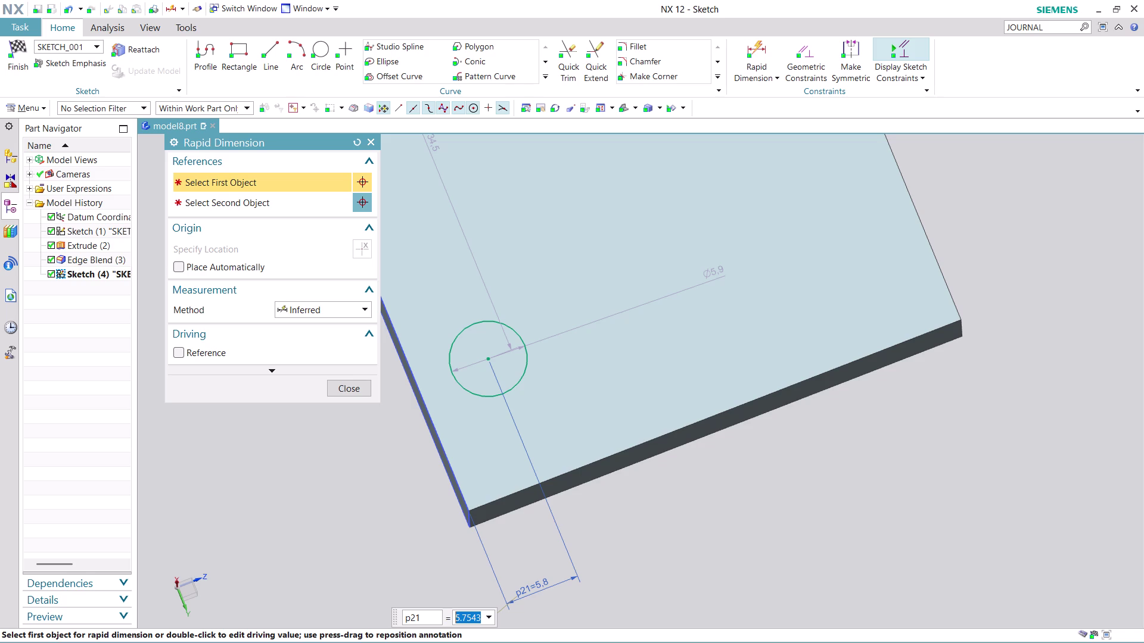
text(10)
key(Return)
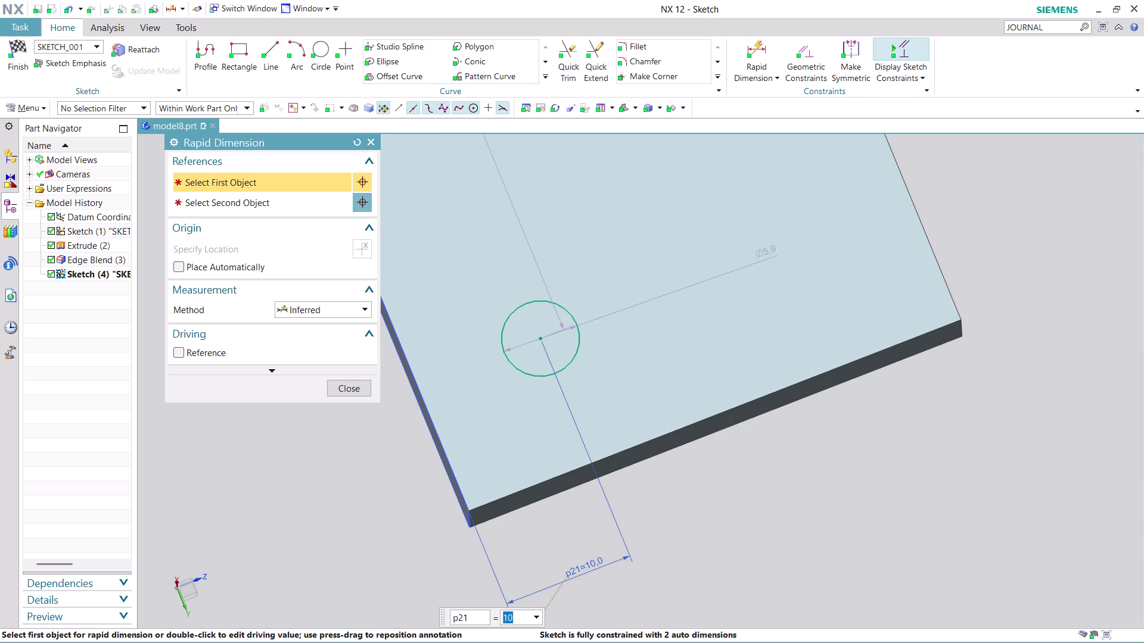
Fix the circle's centre 25 mm from the flange's lower edge.
click(544, 338)
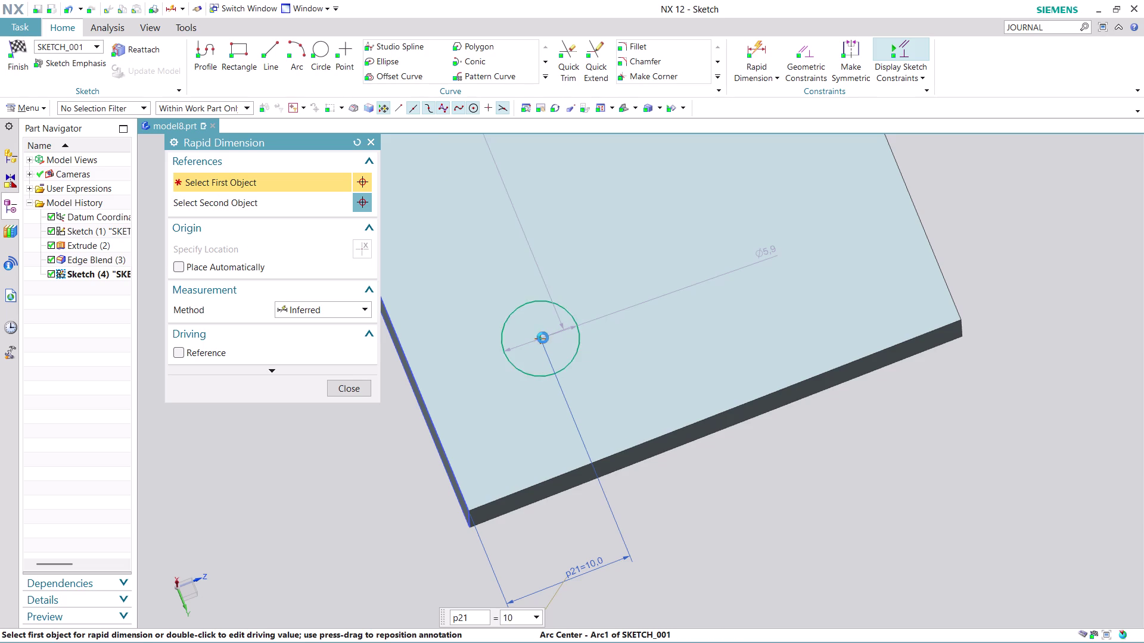
click(569, 471)
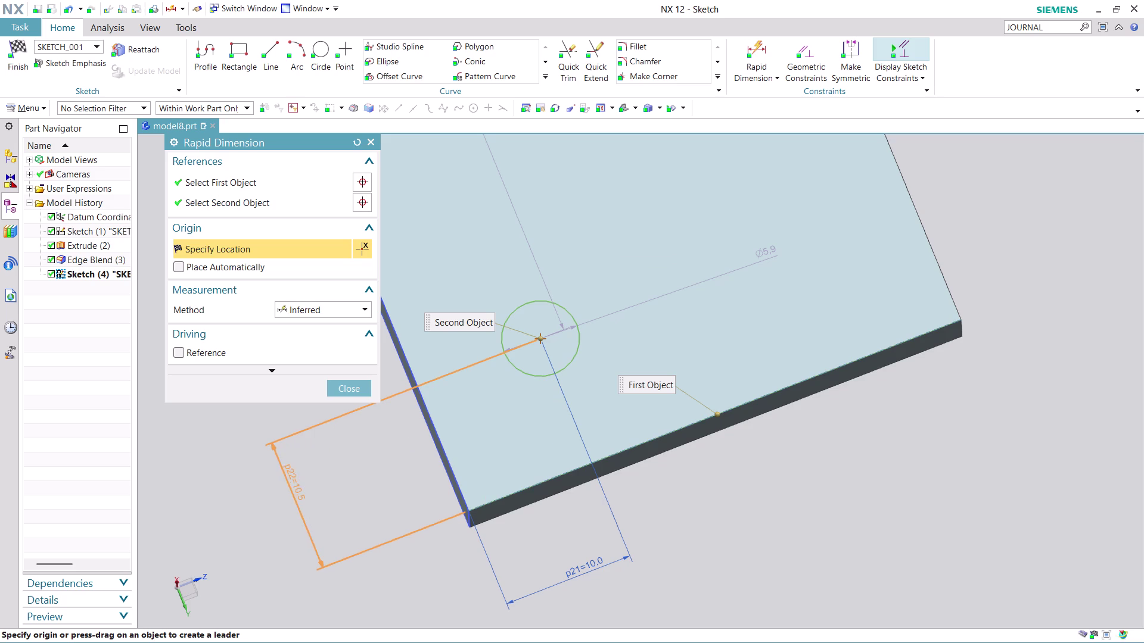
click(301, 523)
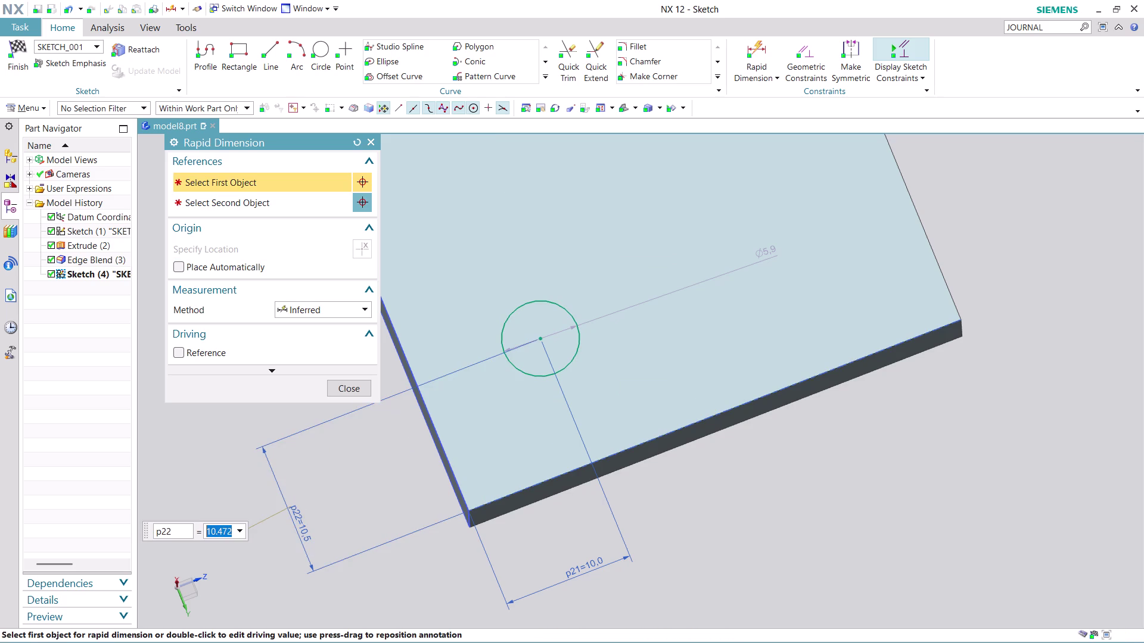
text(25)
key(Return)
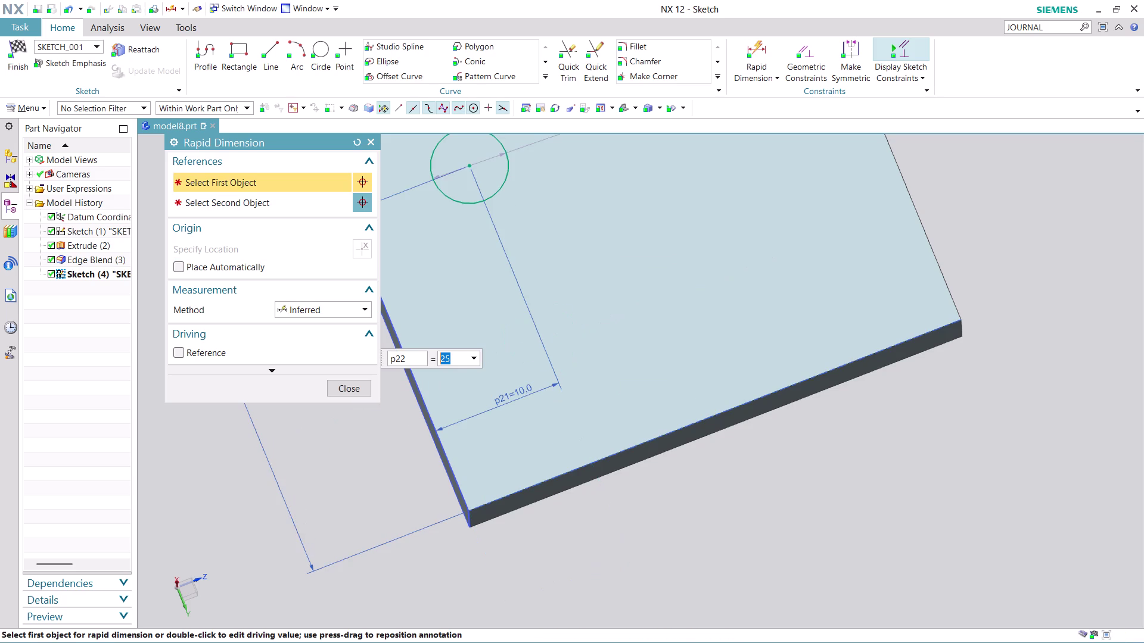
scroll(down, 3)
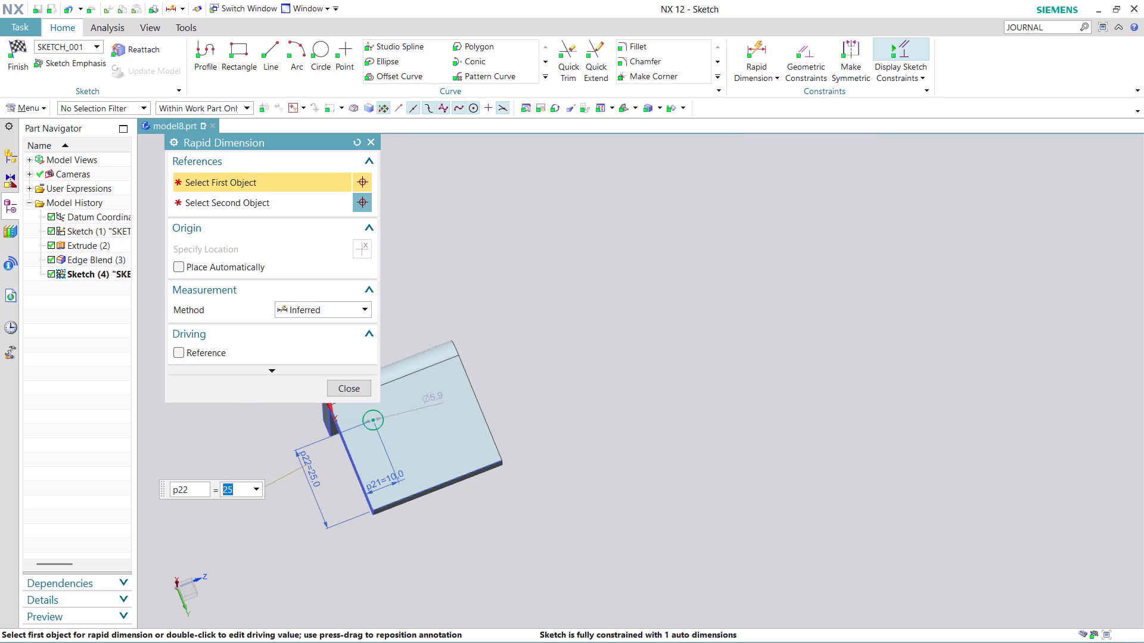
scroll(up, 3)
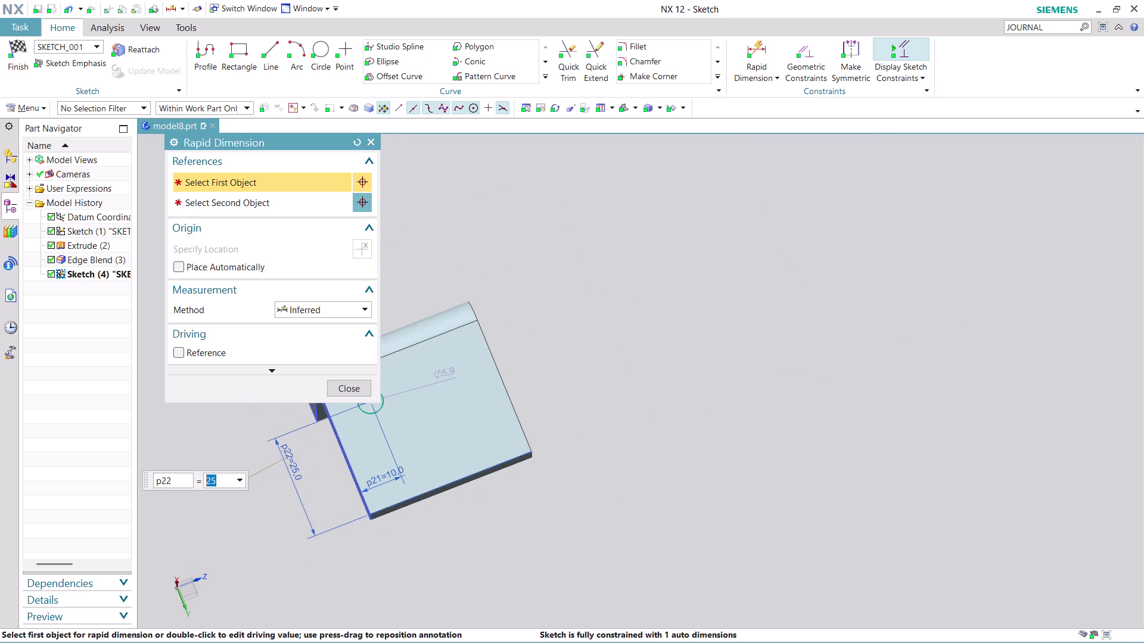
middle_drag(584, 364, 439, 492)
scroll(down, 3)
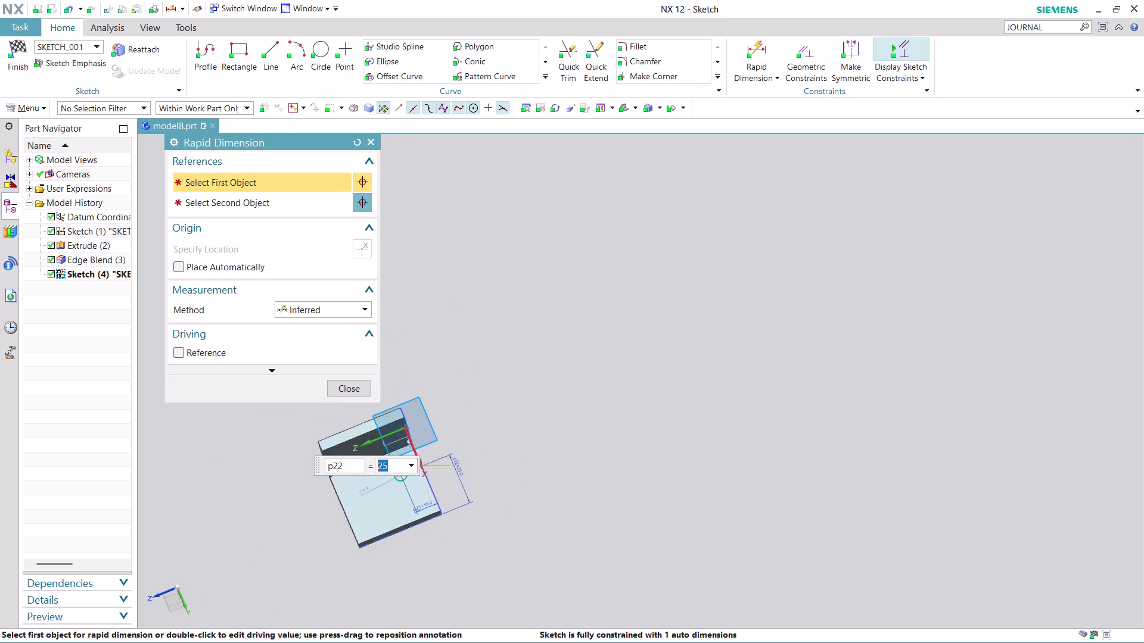
scroll(up, 3)
scroll(up, 3)
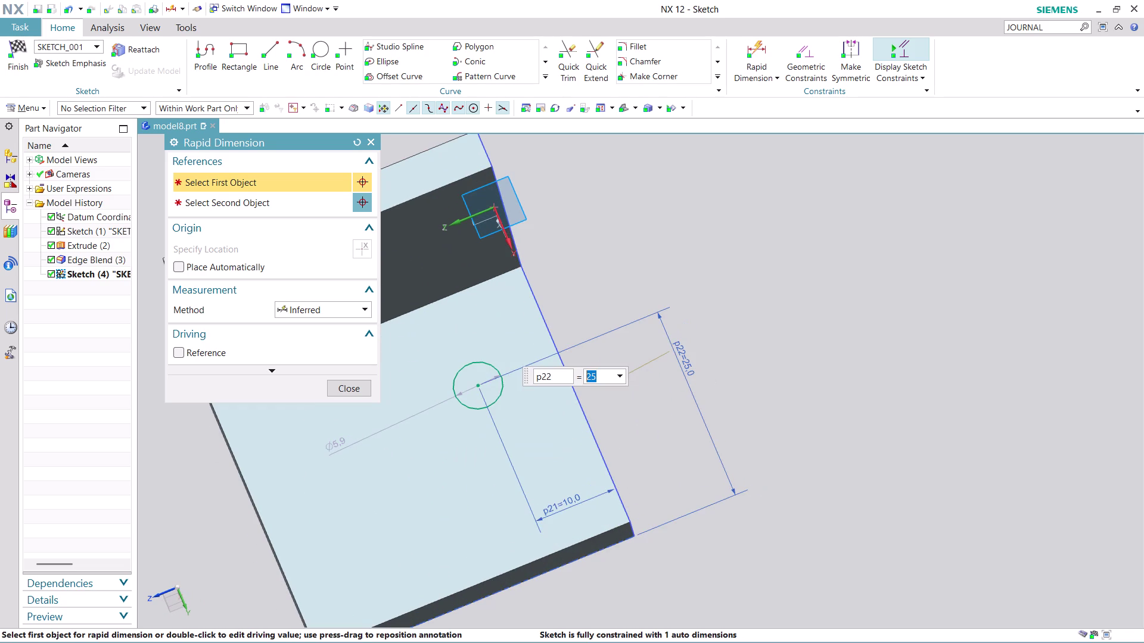
key(Escape)
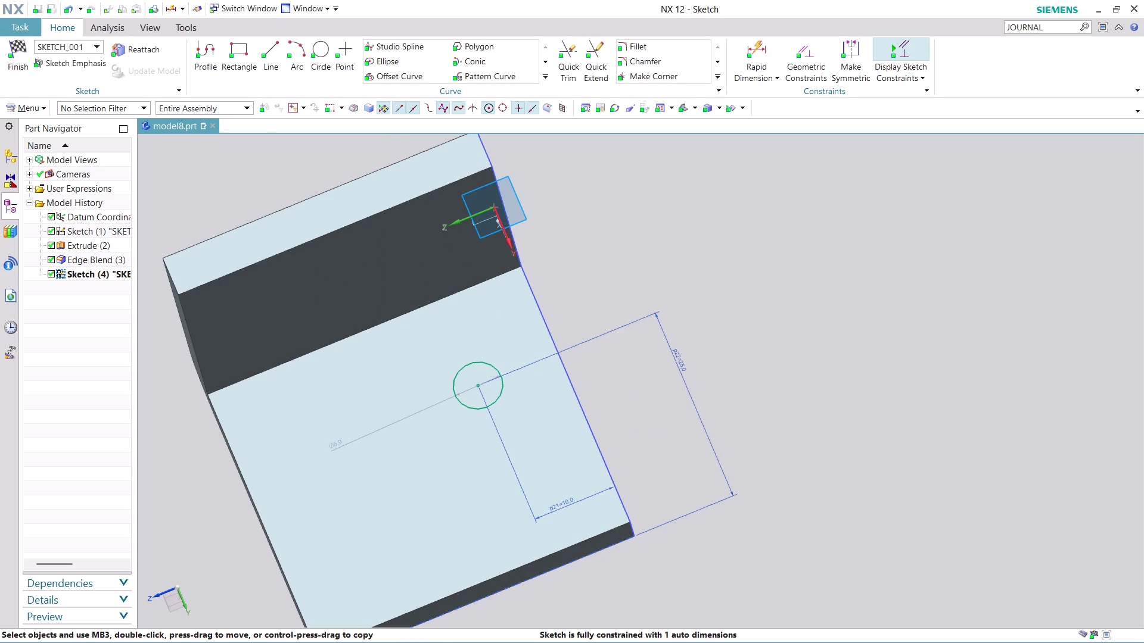
Swap the circle's offset values, changing the 25 mm dimension to 10 and the 10 mm to 25.
click(680, 357)
double_click(680, 356)
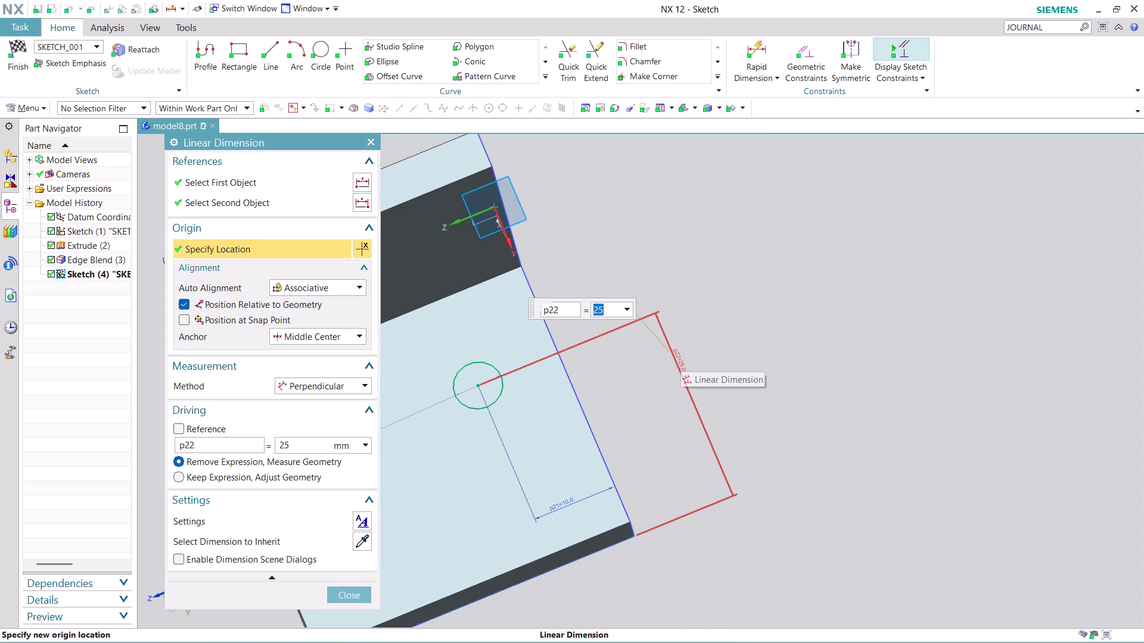
text(10)
key(Return)
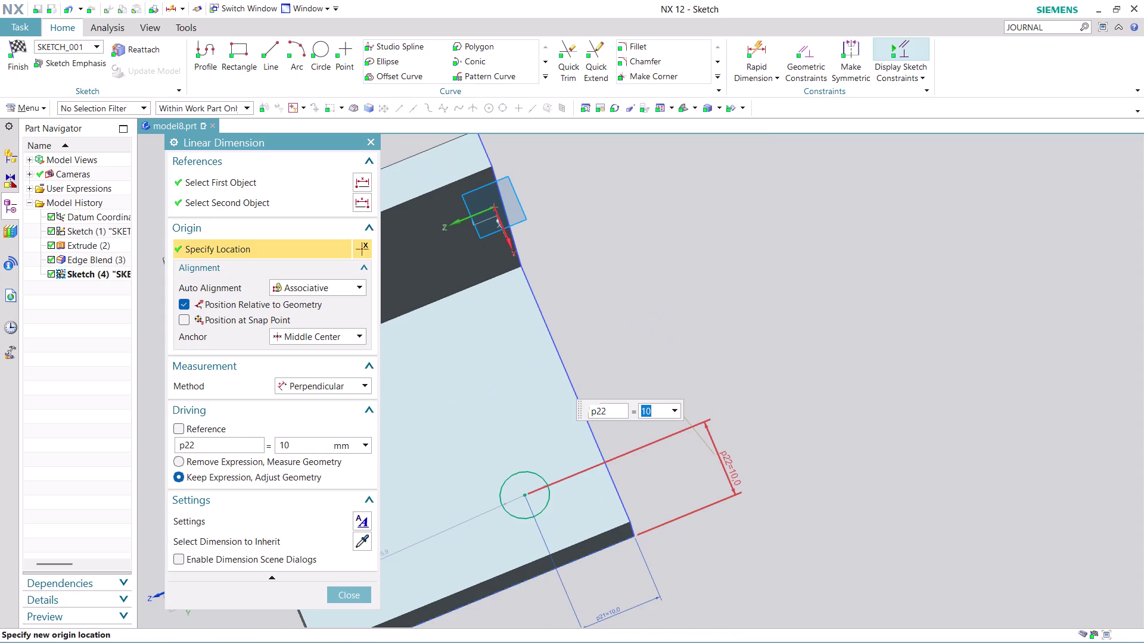
double_click(617, 620)
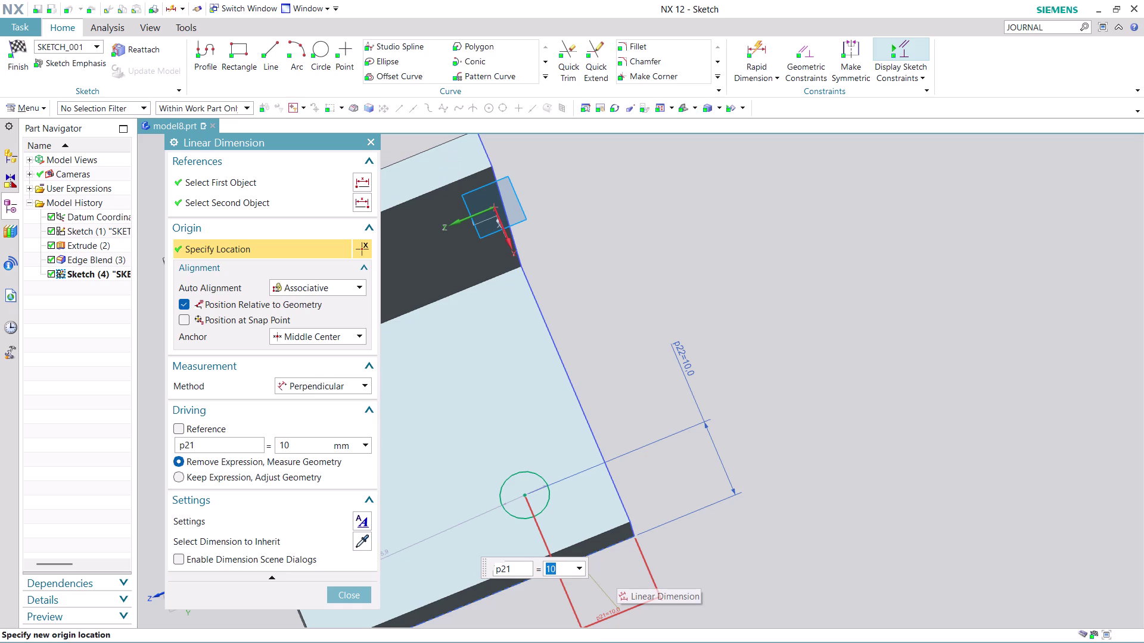
text(25)
key(Return)
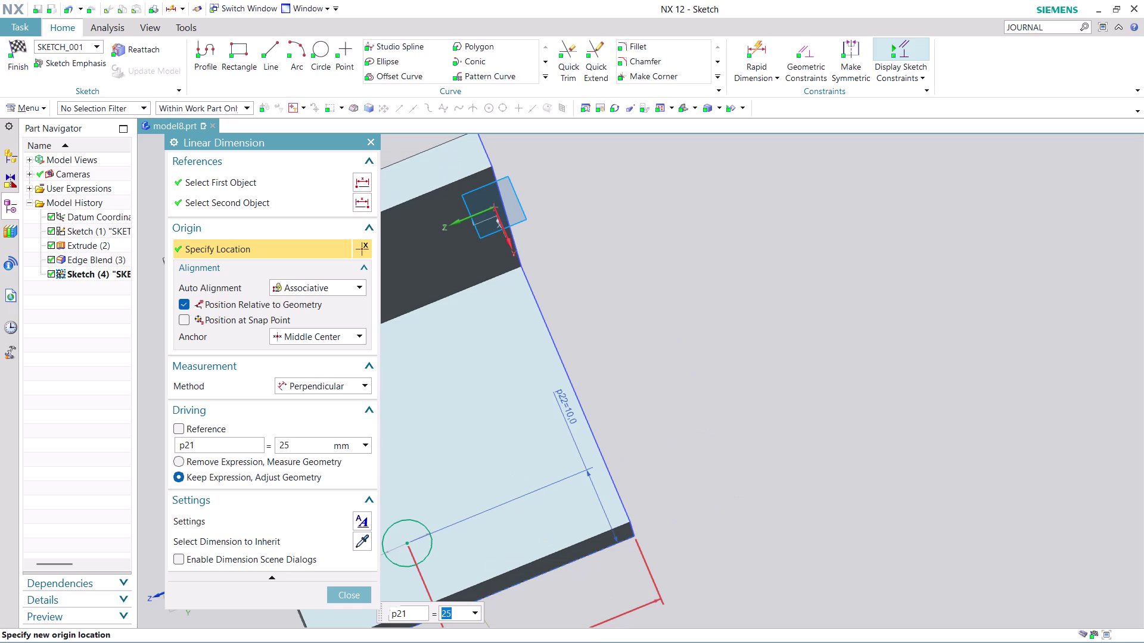
scroll(down, 3)
scroll(up, 3)
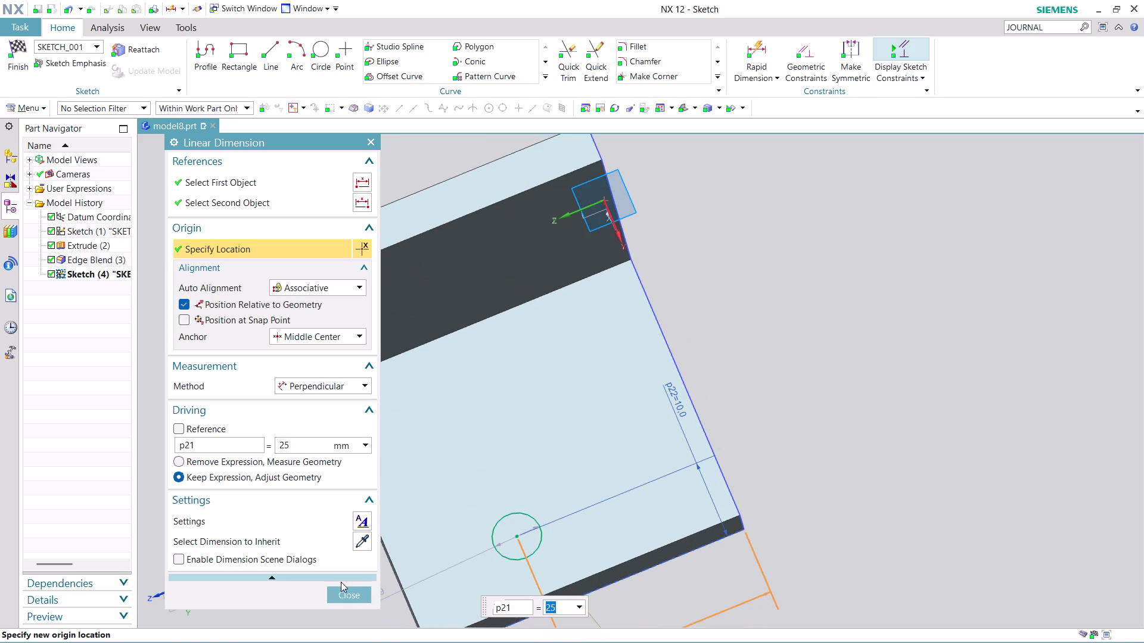
click(345, 592)
Undo the recent changes six times, clearing the circle and its dimensions.
scroll(down, 3)
scroll(up, 3)
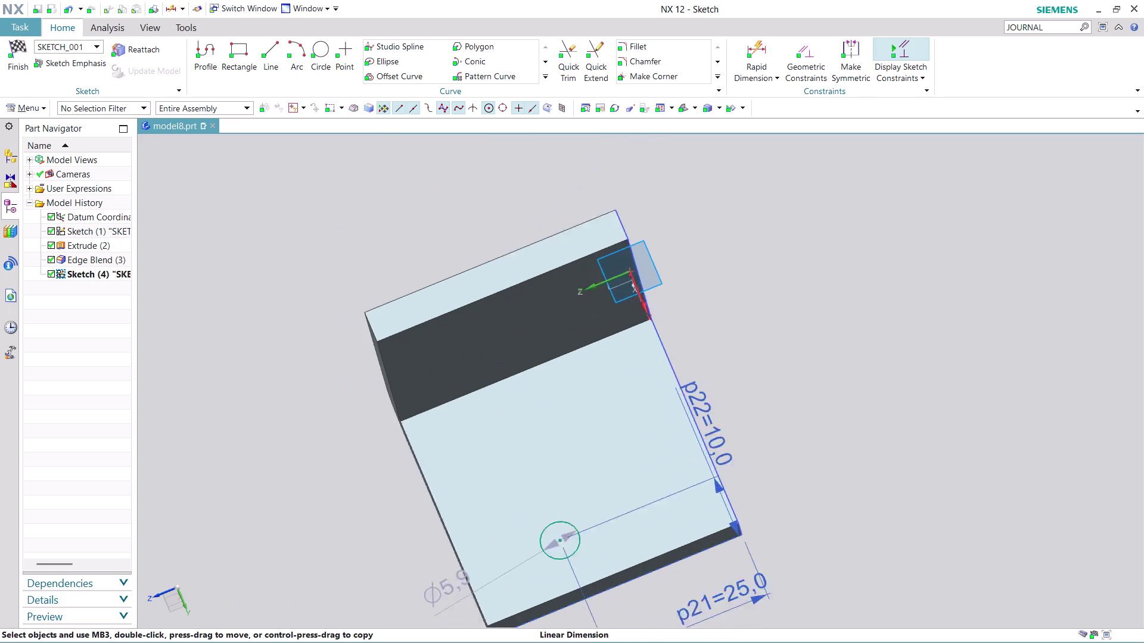
scroll(up, 3)
key(ctrl+z)
key(ctrl+z)
key(ctrl+z)
key(ctrl+z)
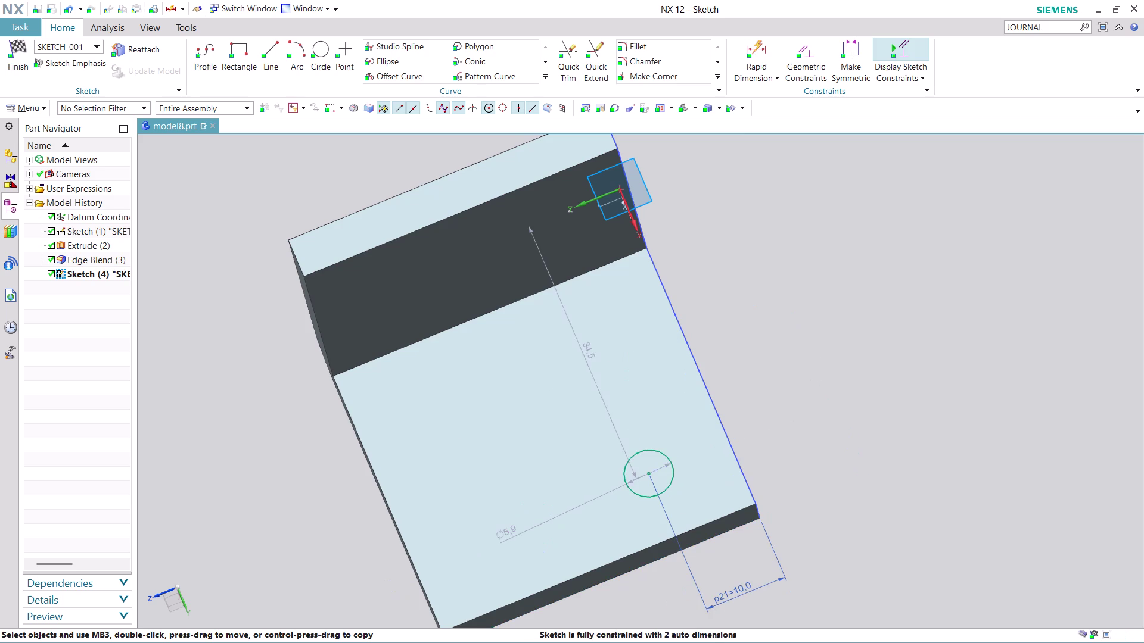
key(ctrl+z)
key(ctrl+z)
key(ctrl+z)
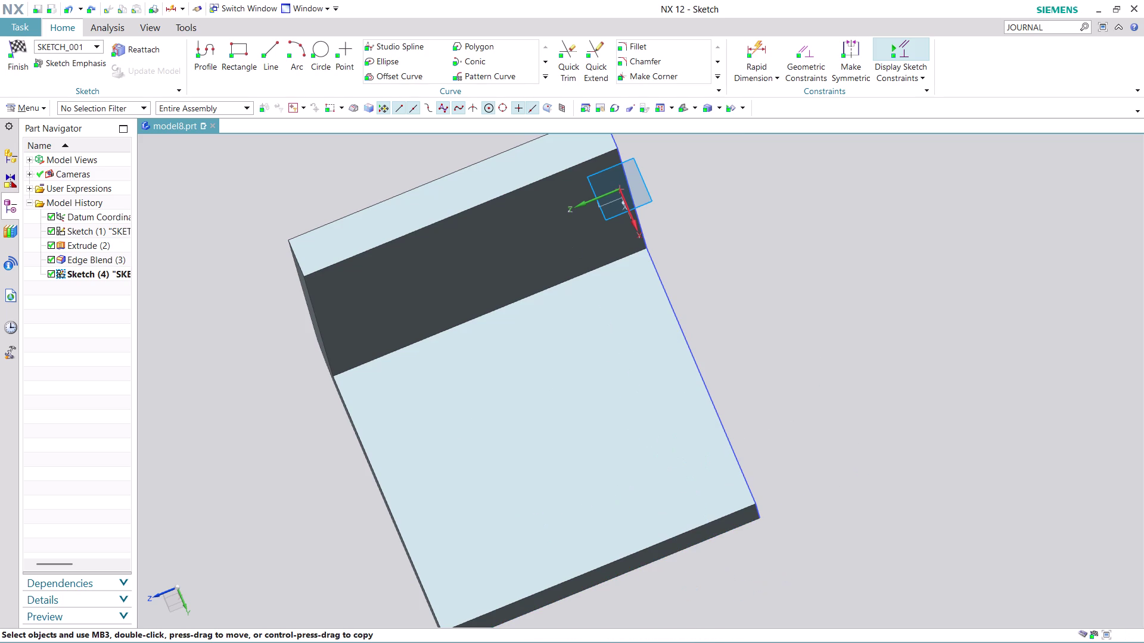
middle_drag(706, 586, 647, 599)
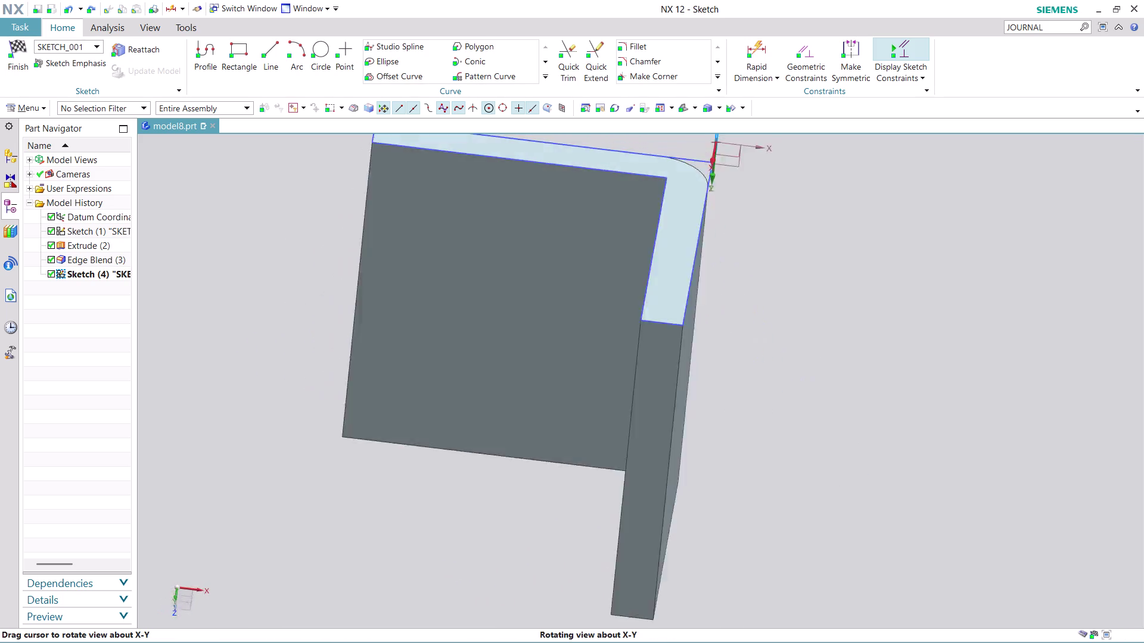
middle_drag(647, 598, 733, 496)
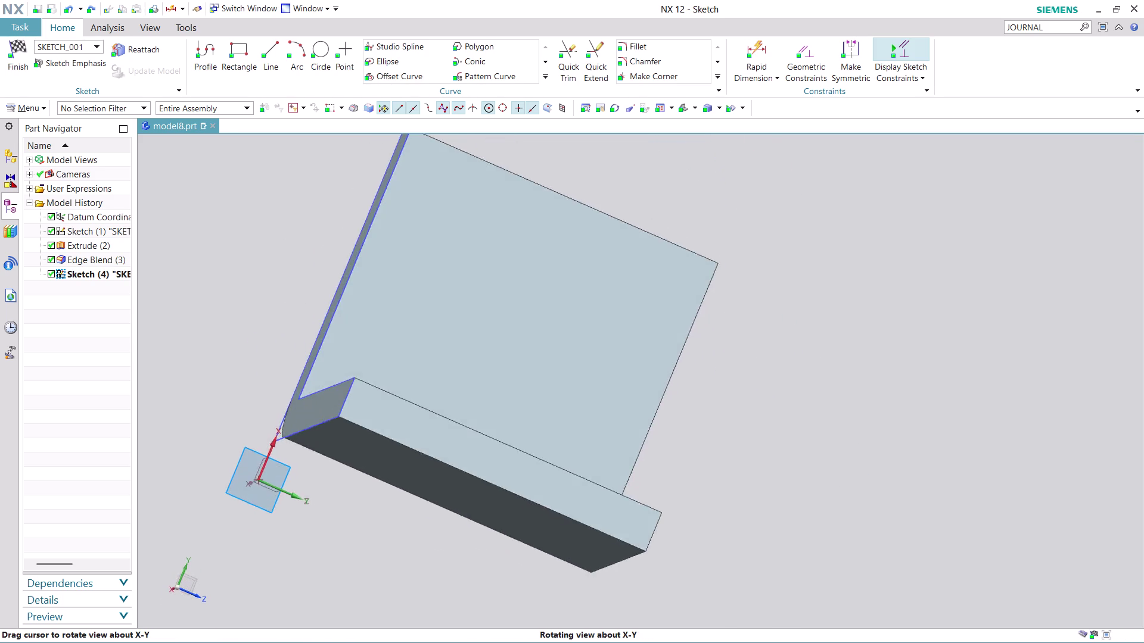
middle_drag(733, 496, 569, 258)
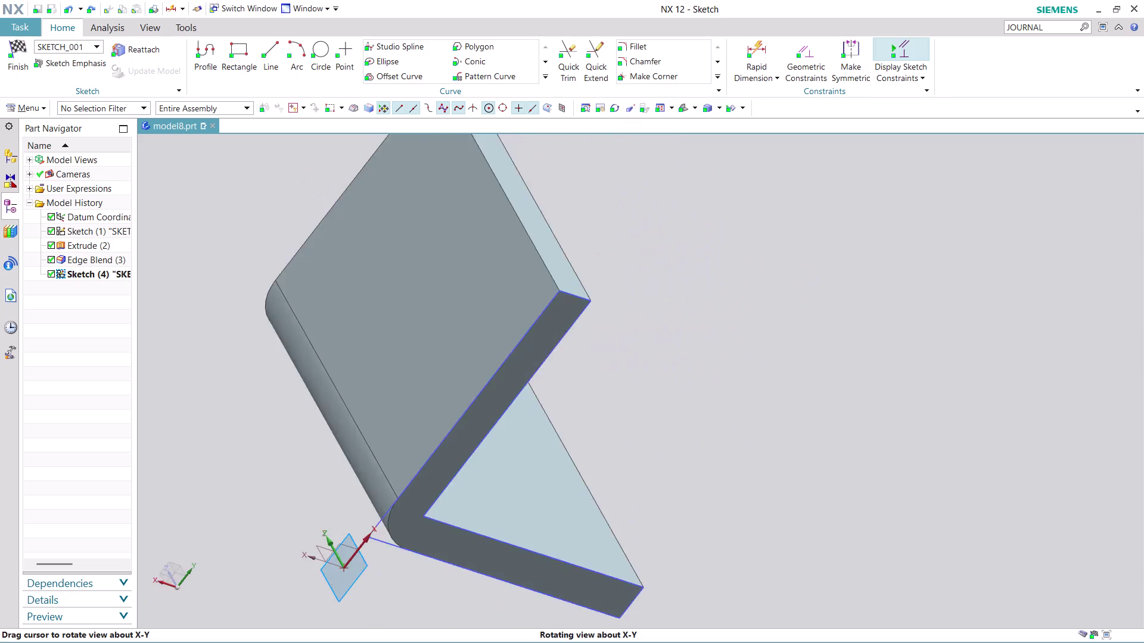
middle_drag(569, 258, 529, 271)
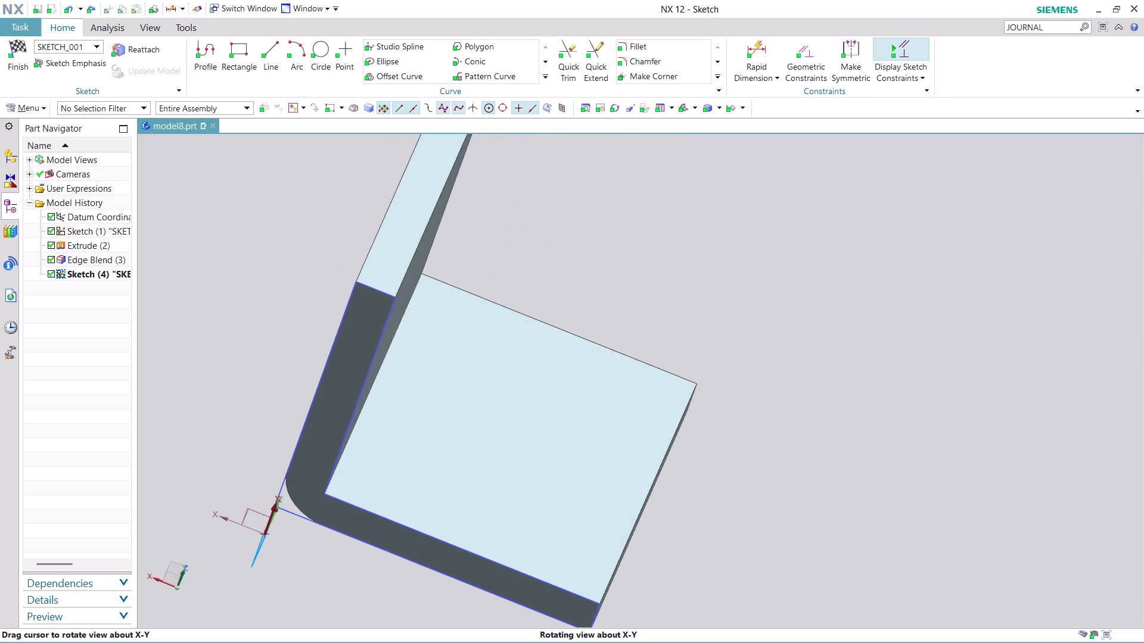
middle_drag(529, 271, 533, 202)
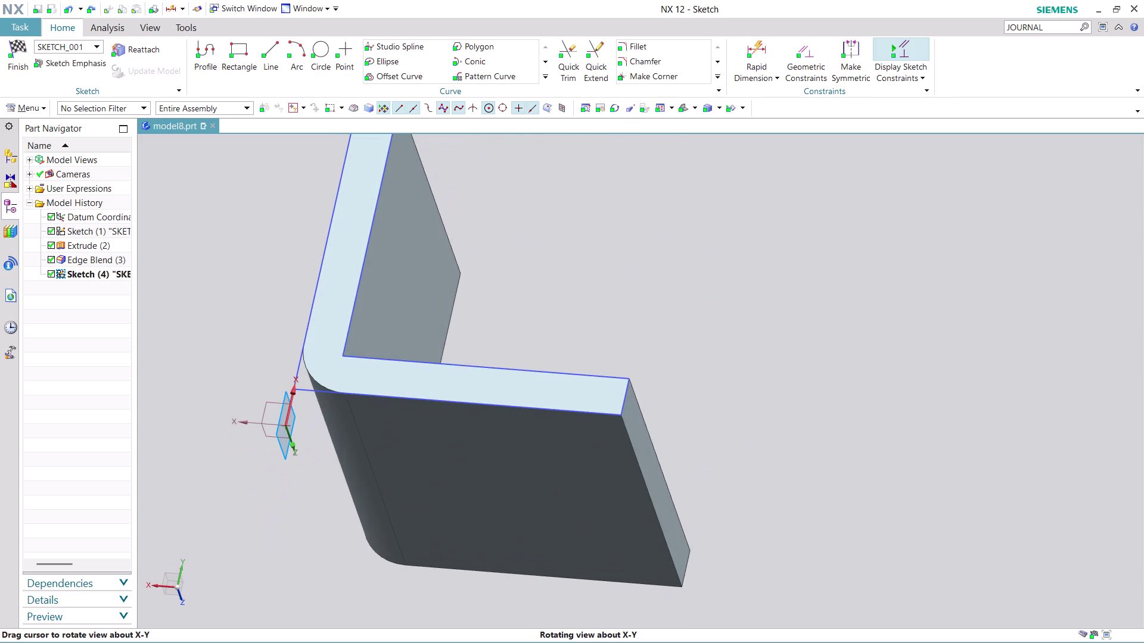
middle_drag(533, 202, 429, 192)
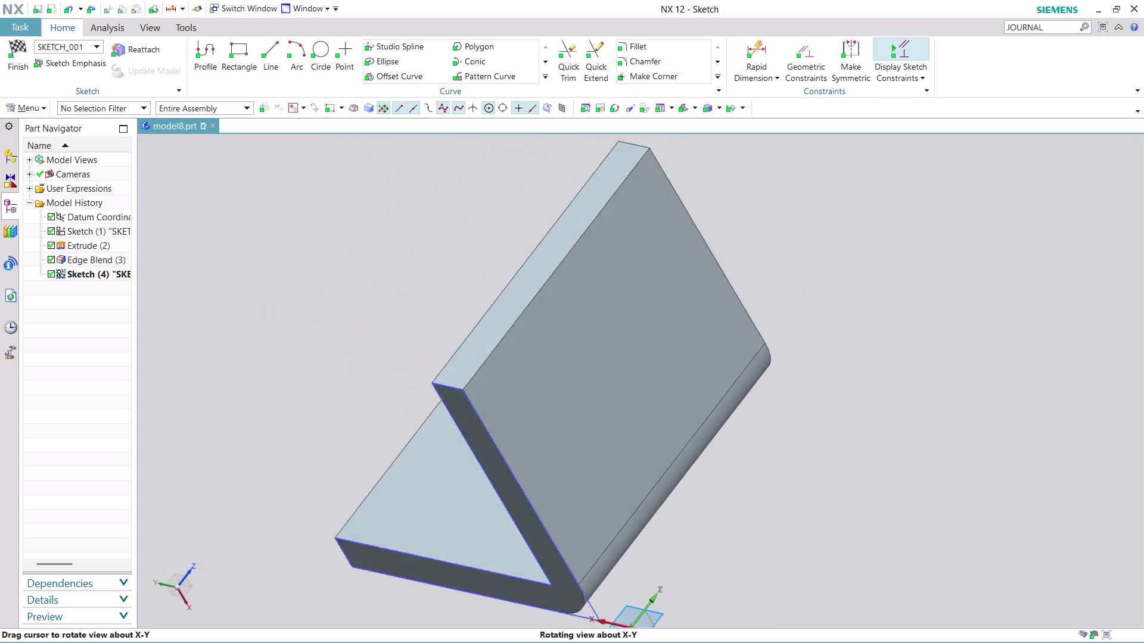
middle_drag(429, 192, 517, 190)
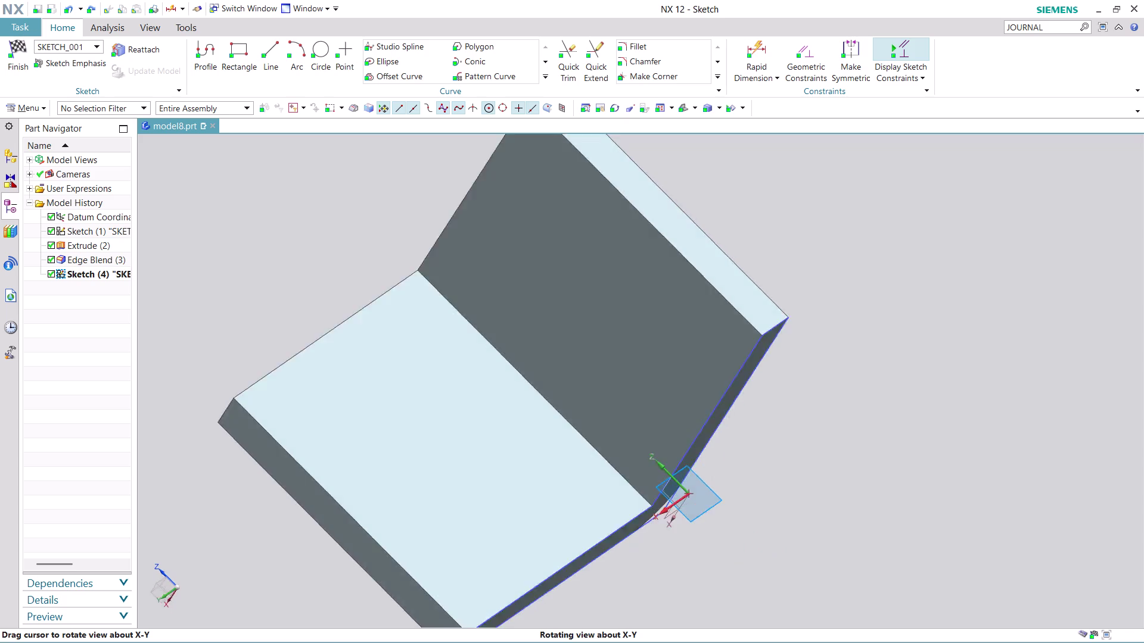
middle_drag(516, 190, 669, 337)
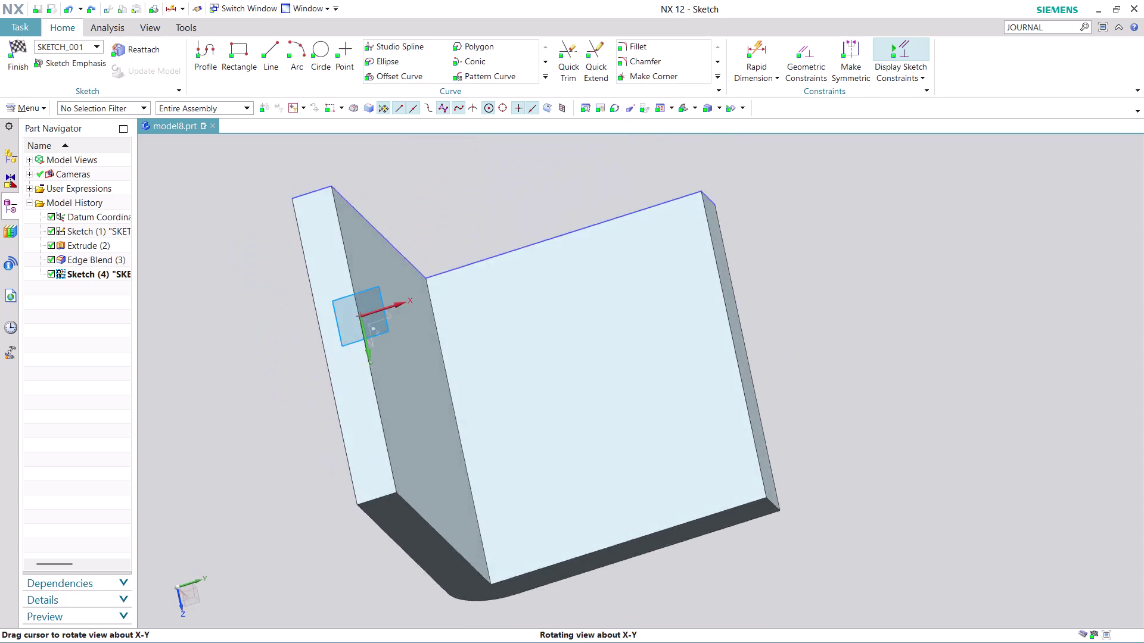
middle_drag(670, 337, 685, 486)
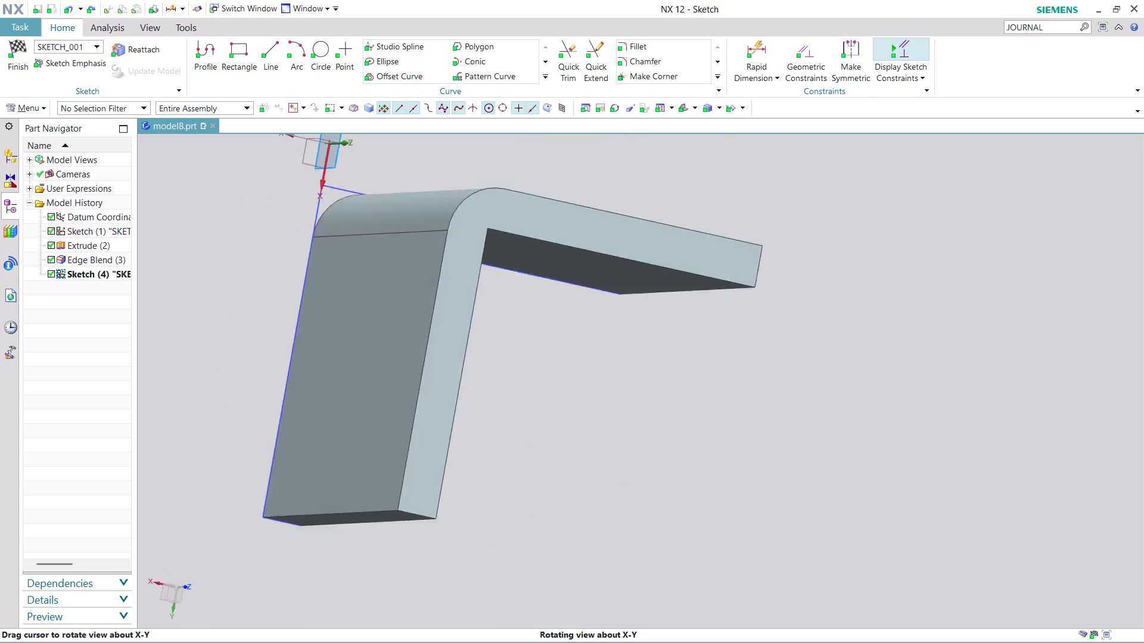
middle_drag(684, 486, 699, 531)
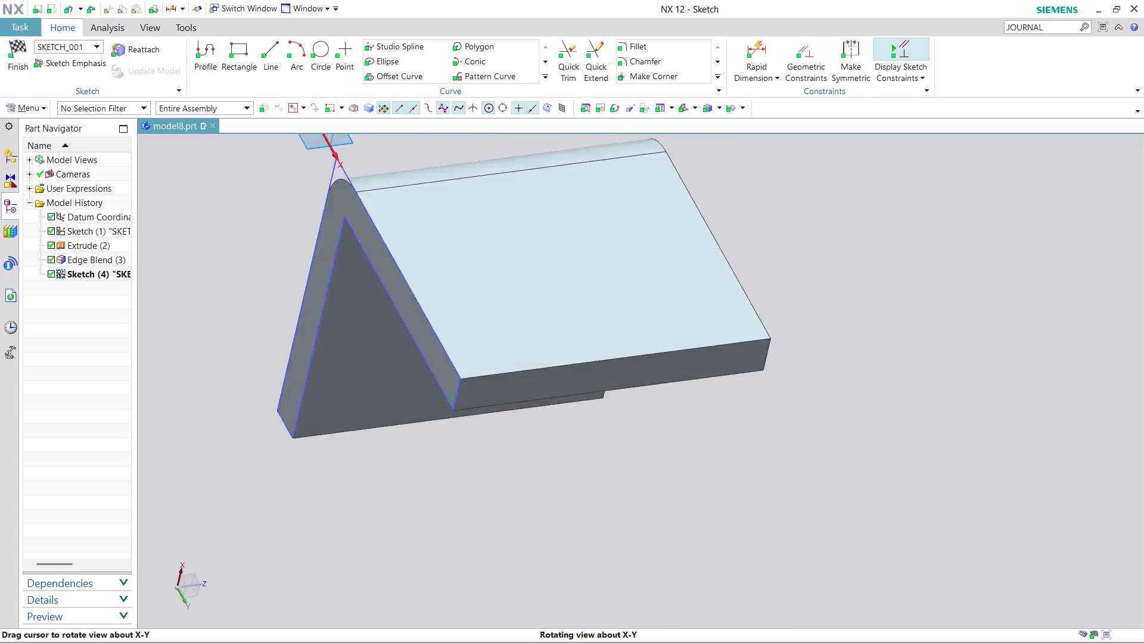
middle_drag(699, 531, 684, 400)
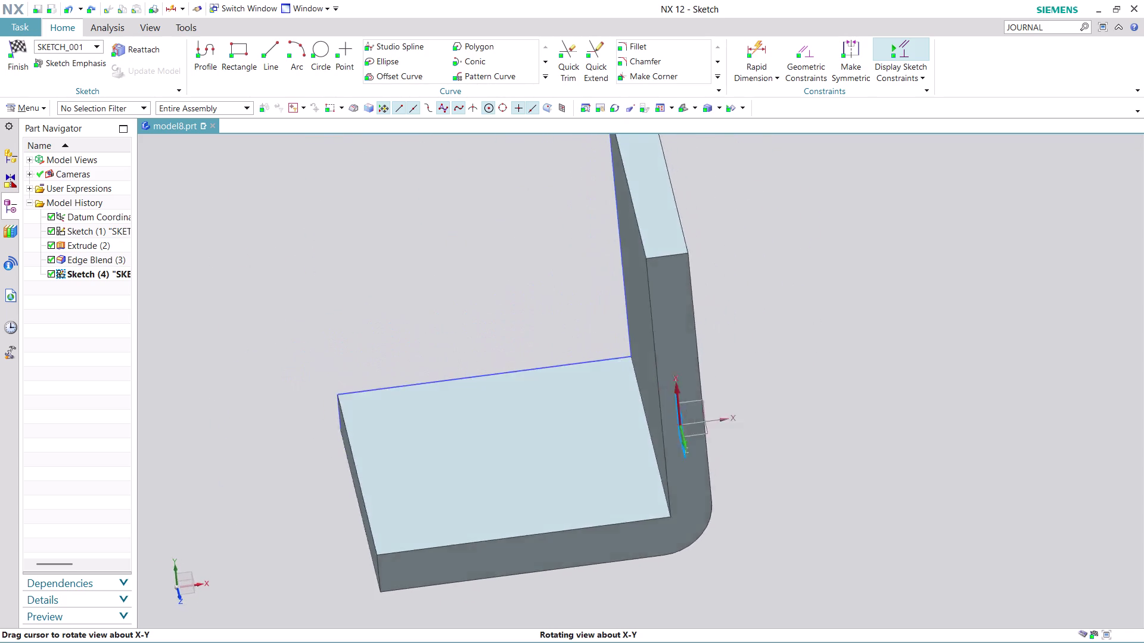
middle_drag(684, 400, 680, 448)
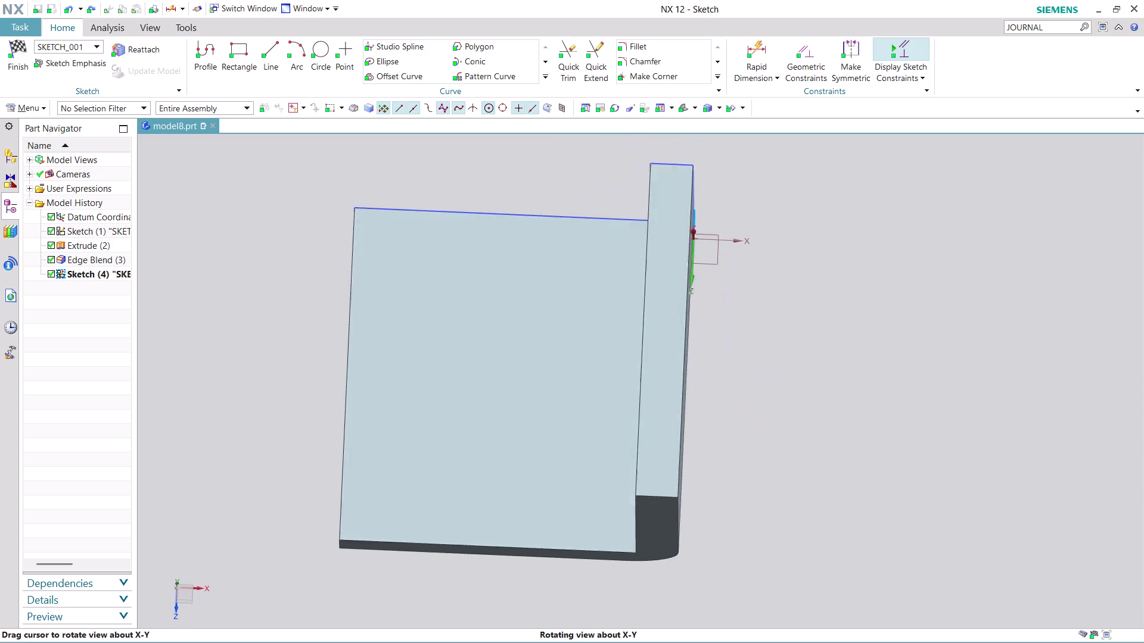
middle_drag(680, 448, 678, 462)
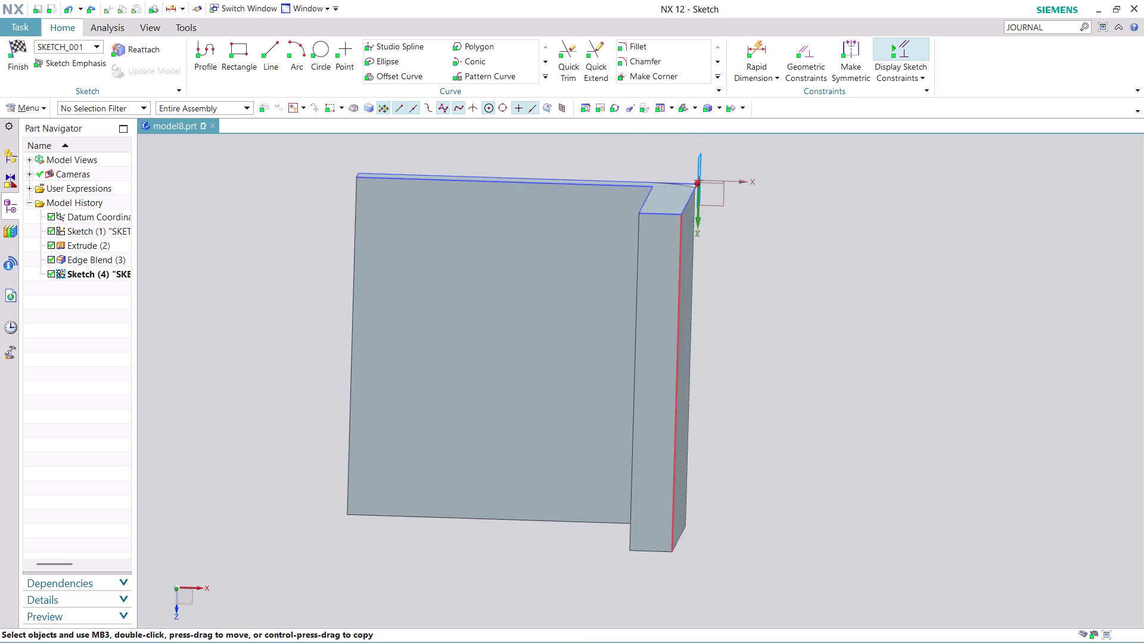
scroll(up, 3)
scroll(down, 3)
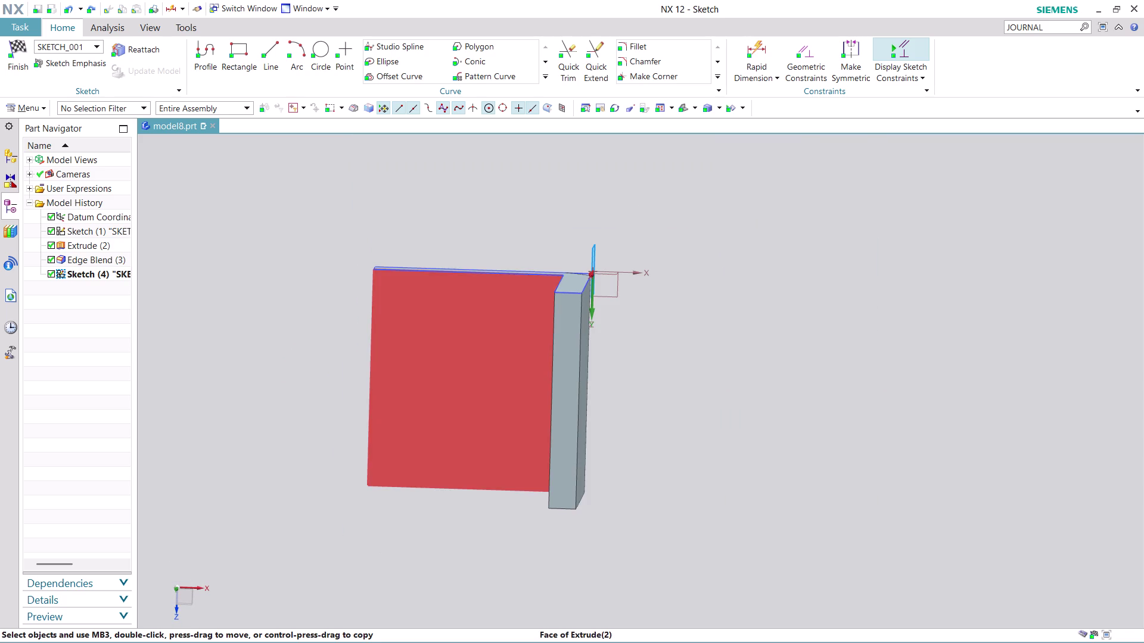
scroll(up, 3)
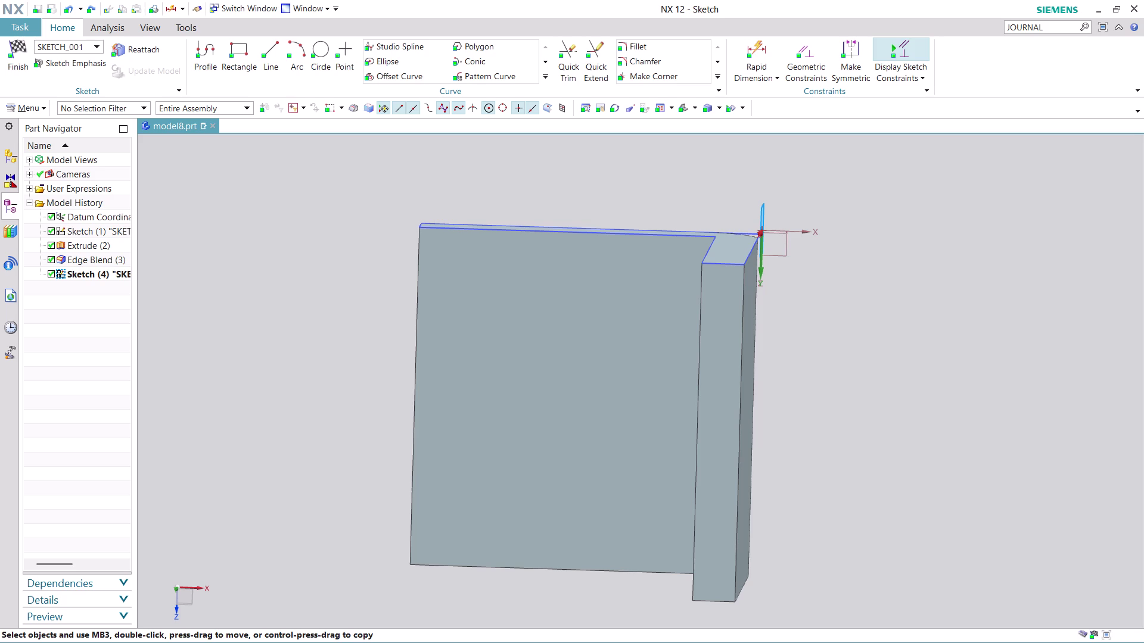
click(327, 53)
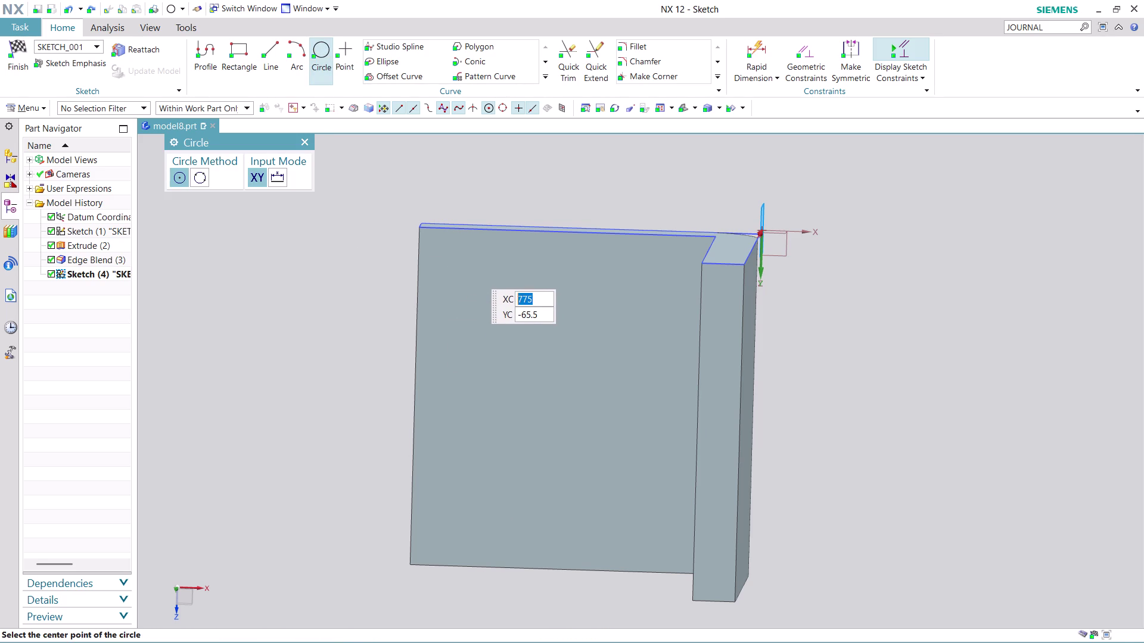
click(471, 270)
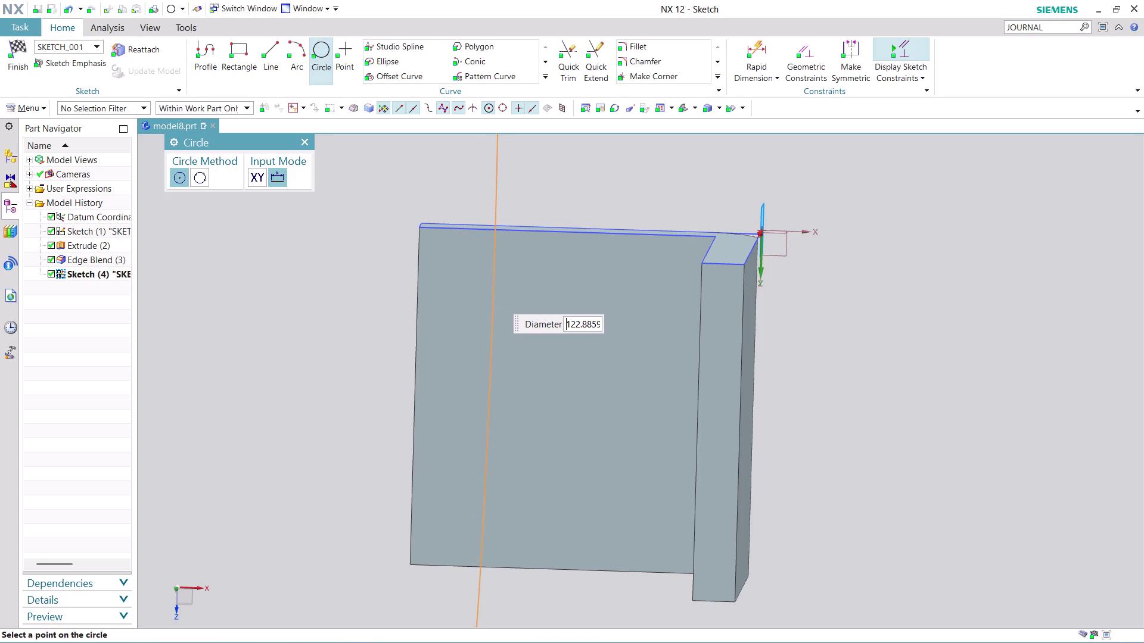
scroll(down, 3)
scroll(down, 3)
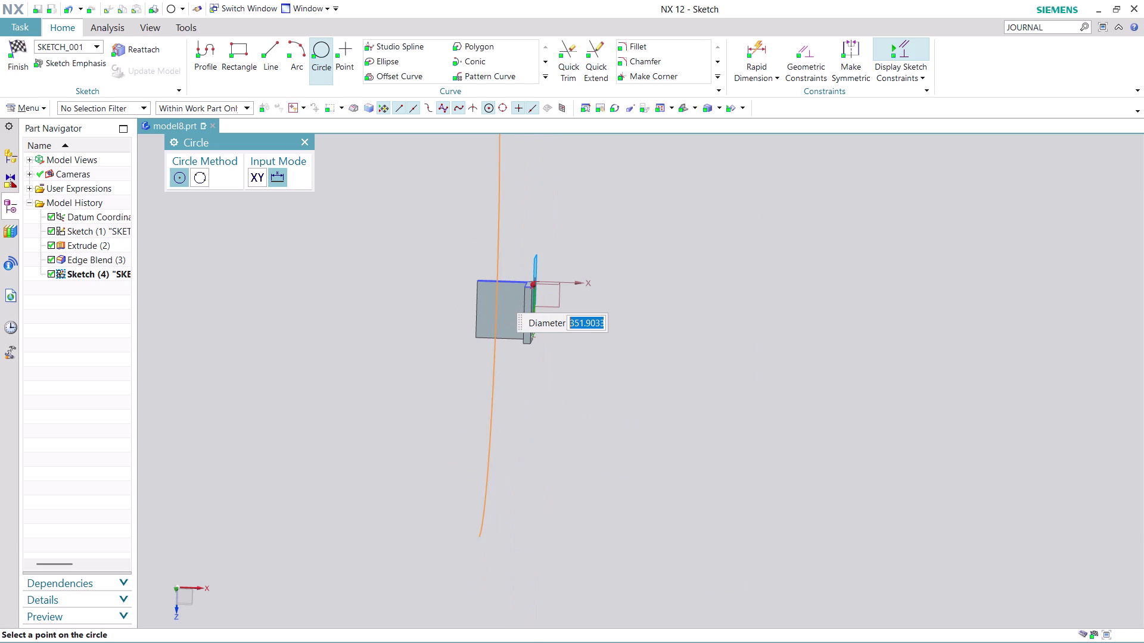
key(Escape)
key(Escape)
middle_drag(648, 330, 693, 350)
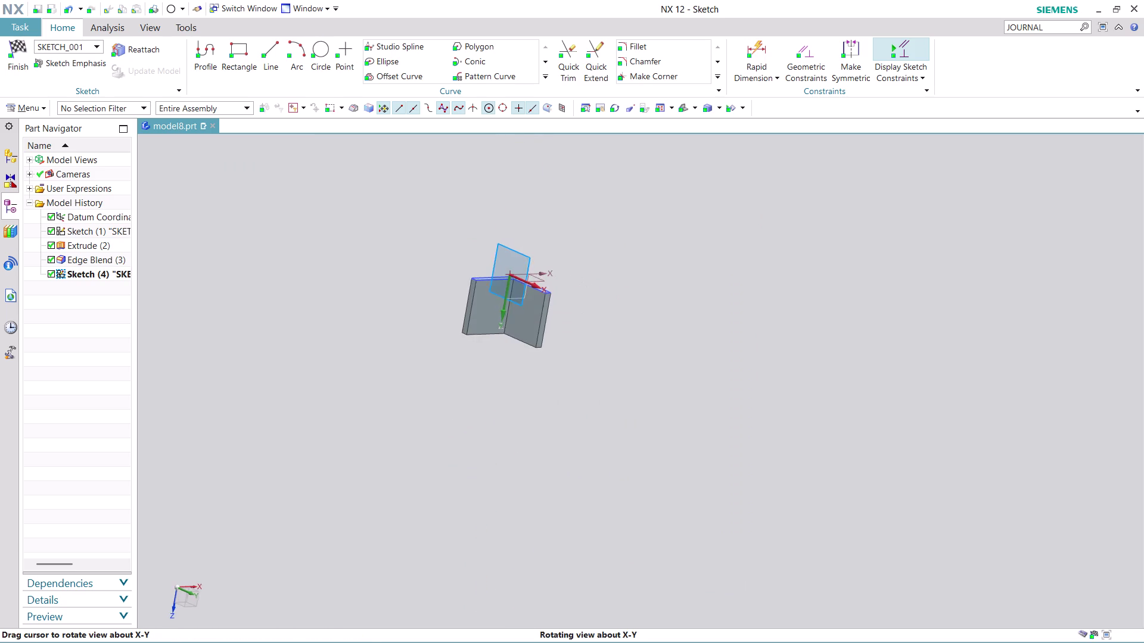
middle_drag(692, 350, 705, 358)
key(ctrl+z)
key(ctrl+z)
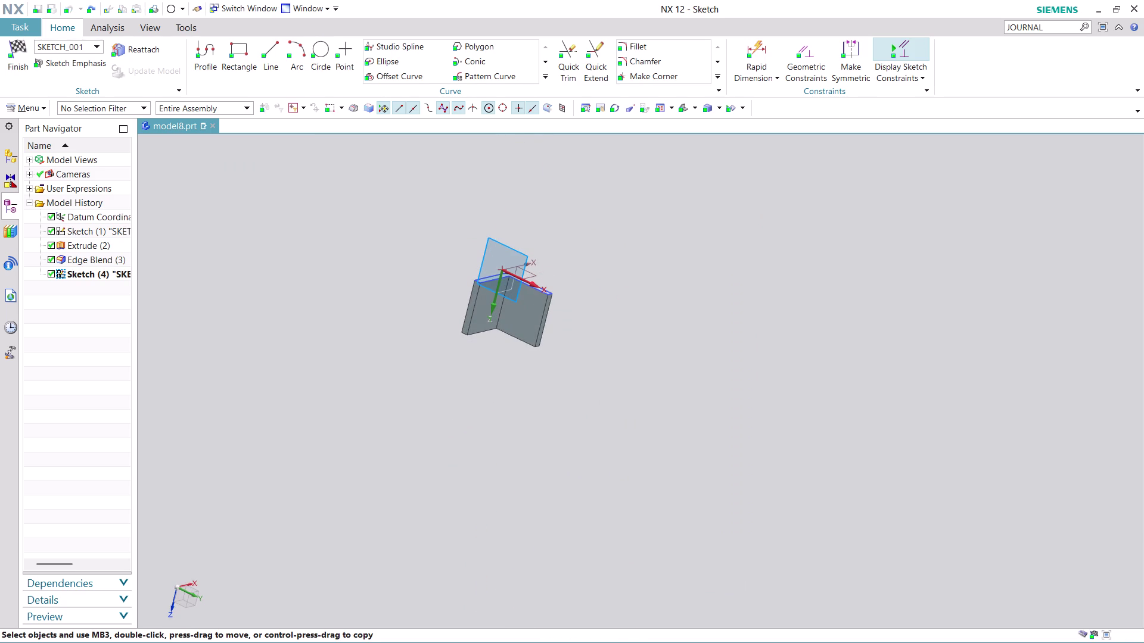
key(ctrl+z)
key(ctrl+z)
key(ctrl+z)
key(ctrl+z)
key(ctrl+z)
key(ctrl+z)
key(ctrl+z)
key(Escape)
key(Escape)
key(Escape)
key(Escape)
click(22, 69)
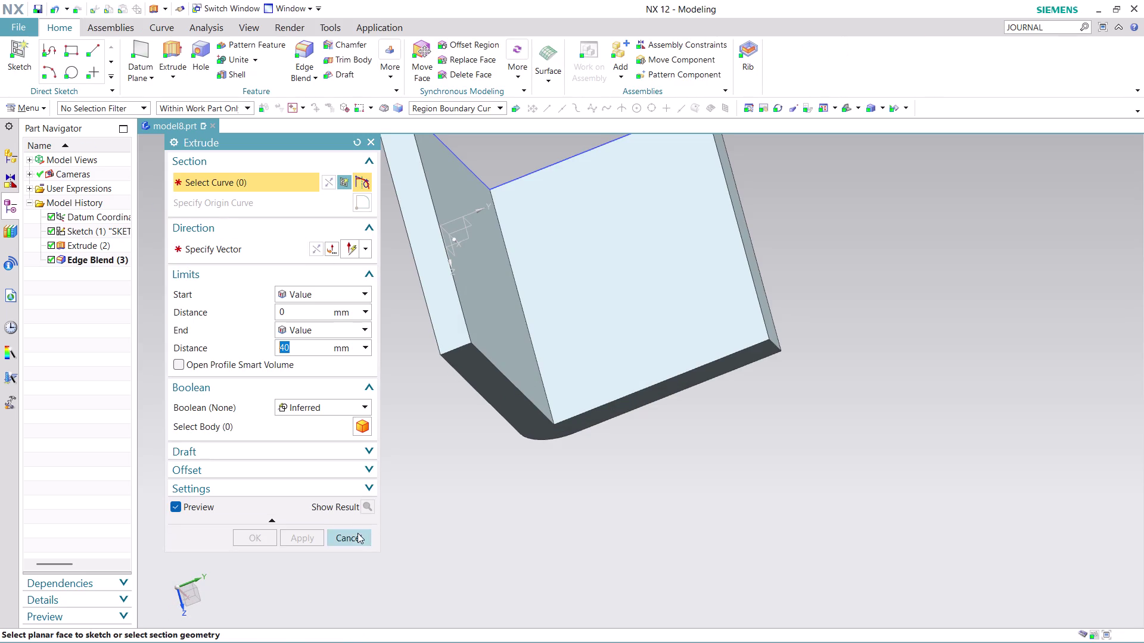
Cancel the extrusion and orbit the bracket to view the fillet and inner faces.
click(358, 535)
middle_drag(600, 466, 431, 472)
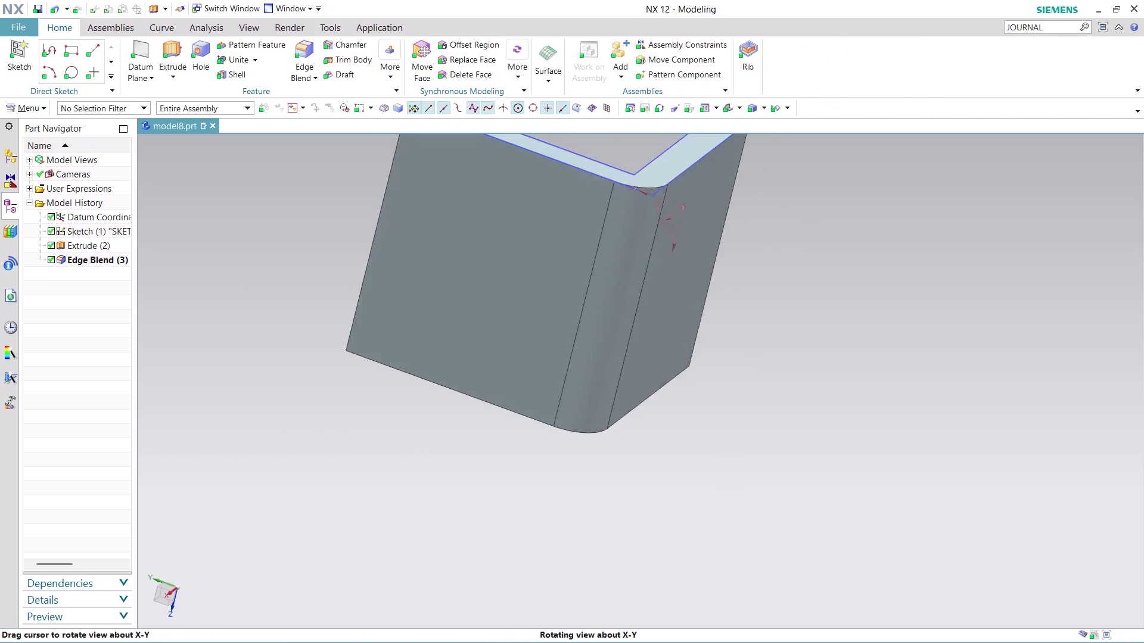
middle_drag(431, 471, 387, 574)
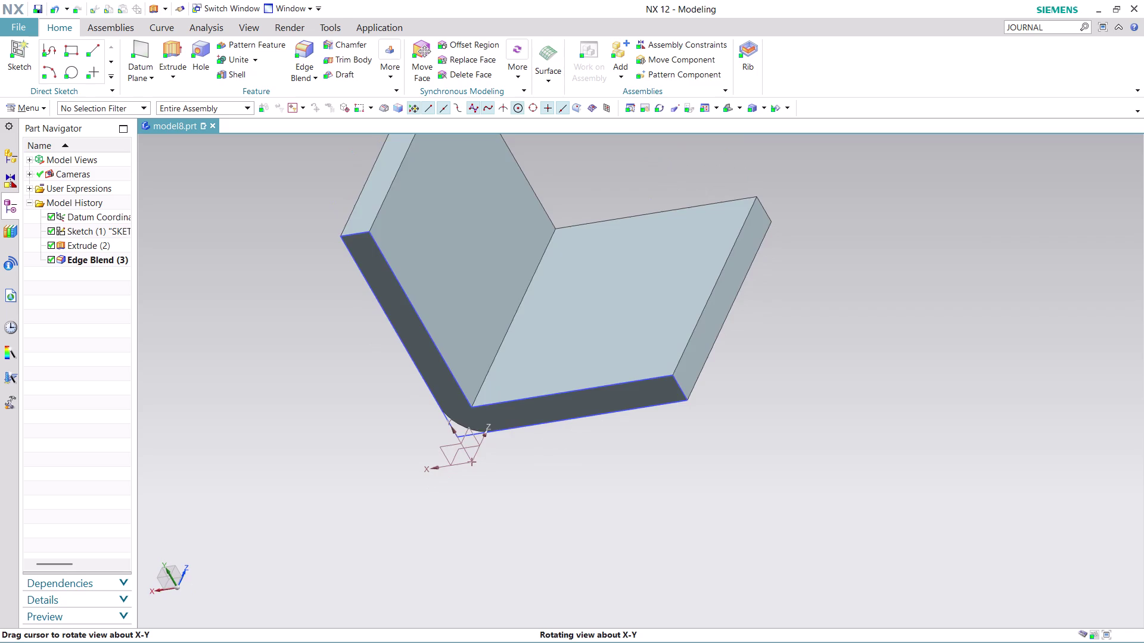
middle_drag(386, 575, 399, 598)
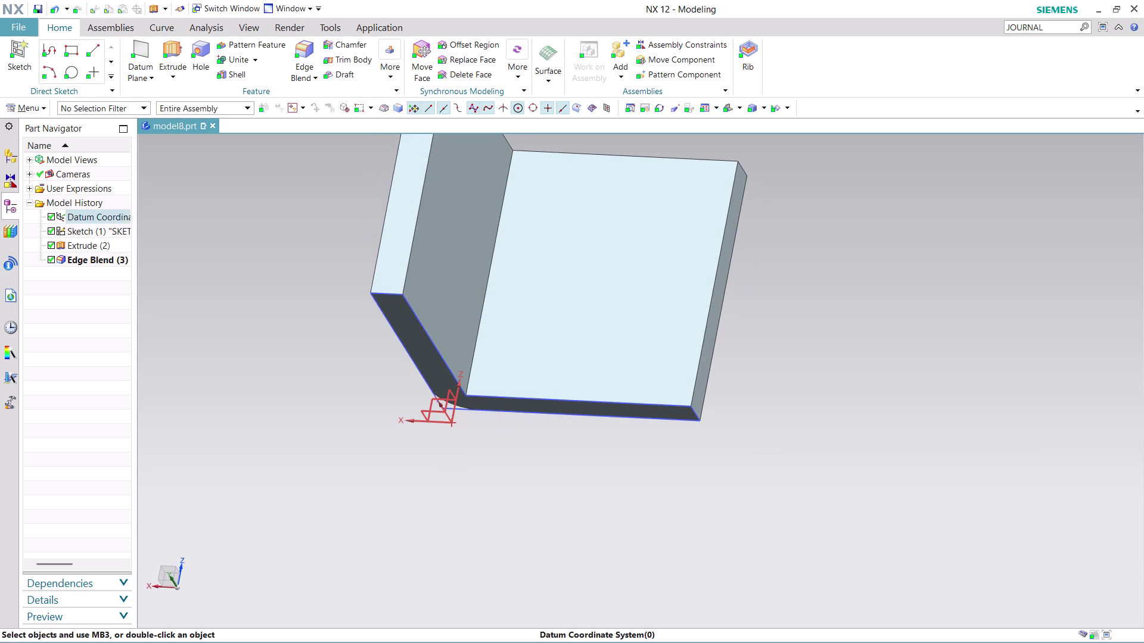
Leave the current mode and start a new sketch from the main menu.
click(104, 266)
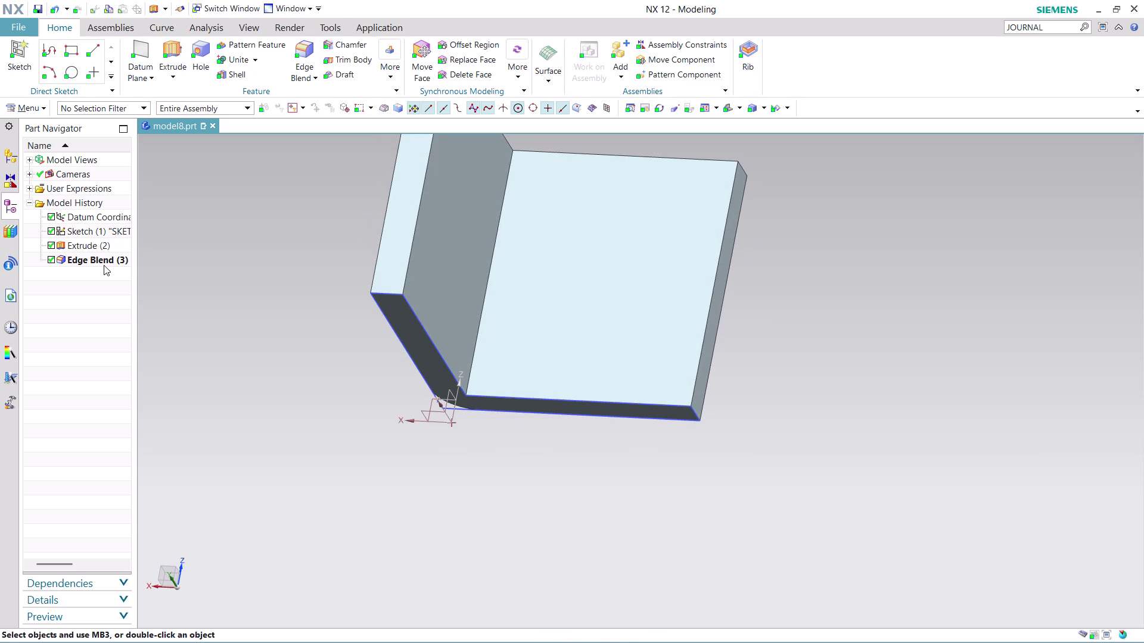
key(Escape)
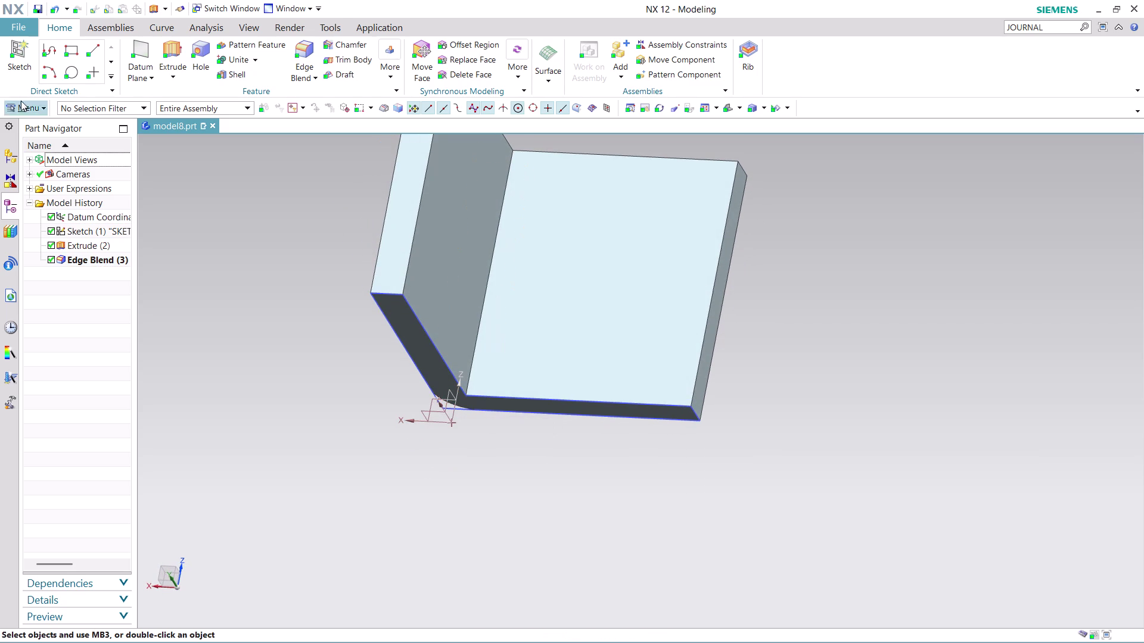
click(33, 107)
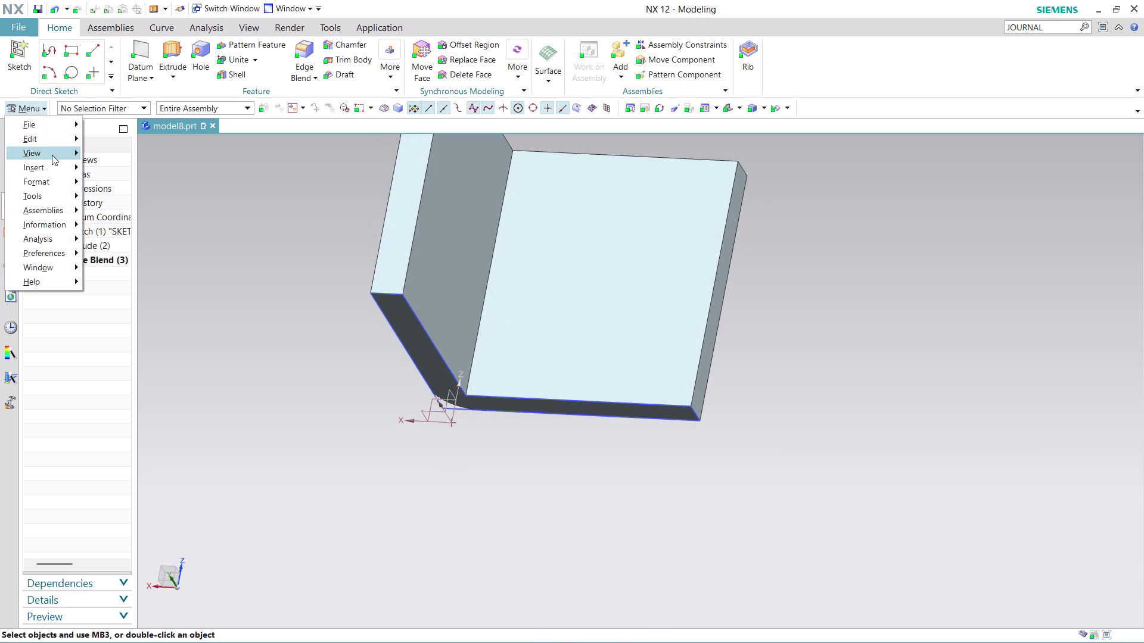
click(120, 182)
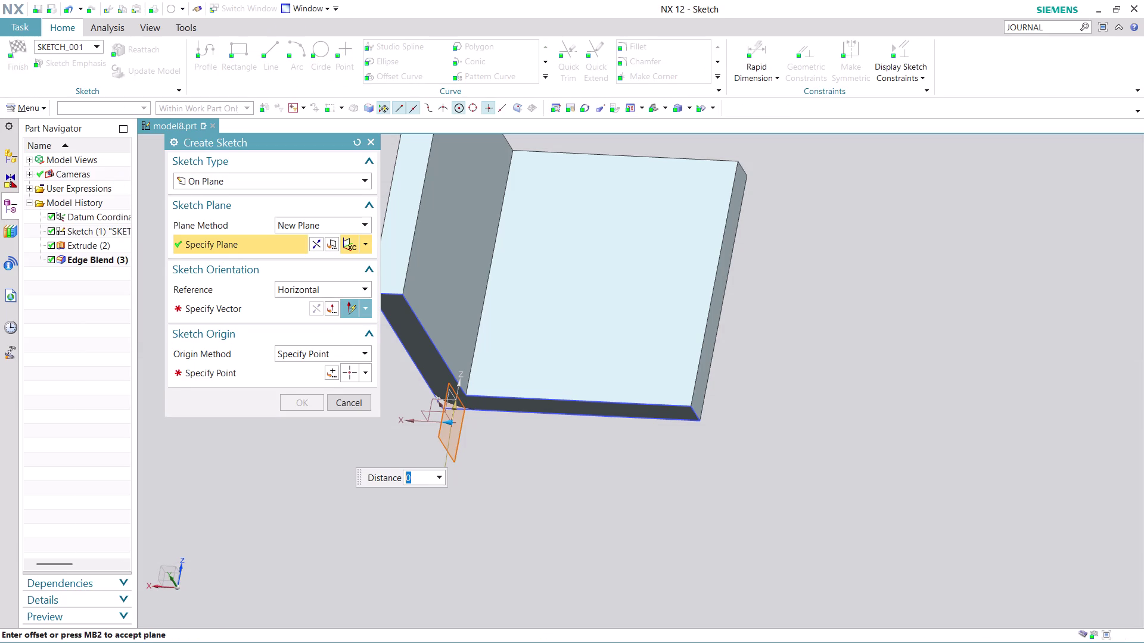
Set the sketch plane on the flange face using the plane-definition list.
scroll(up, 3)
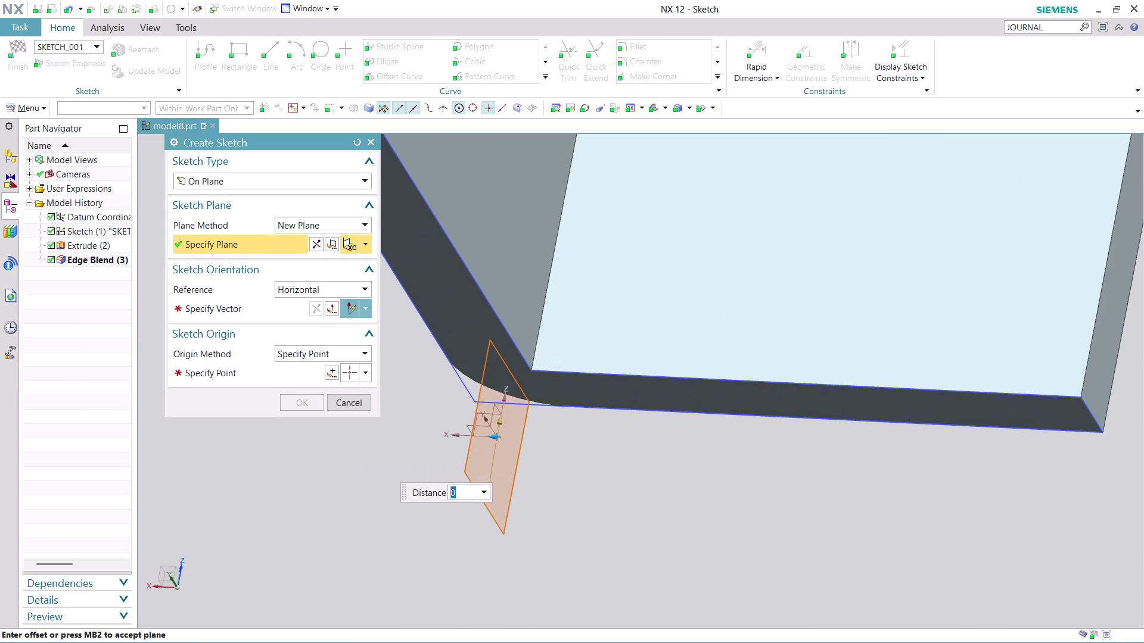
scroll(down, 3)
click(361, 244)
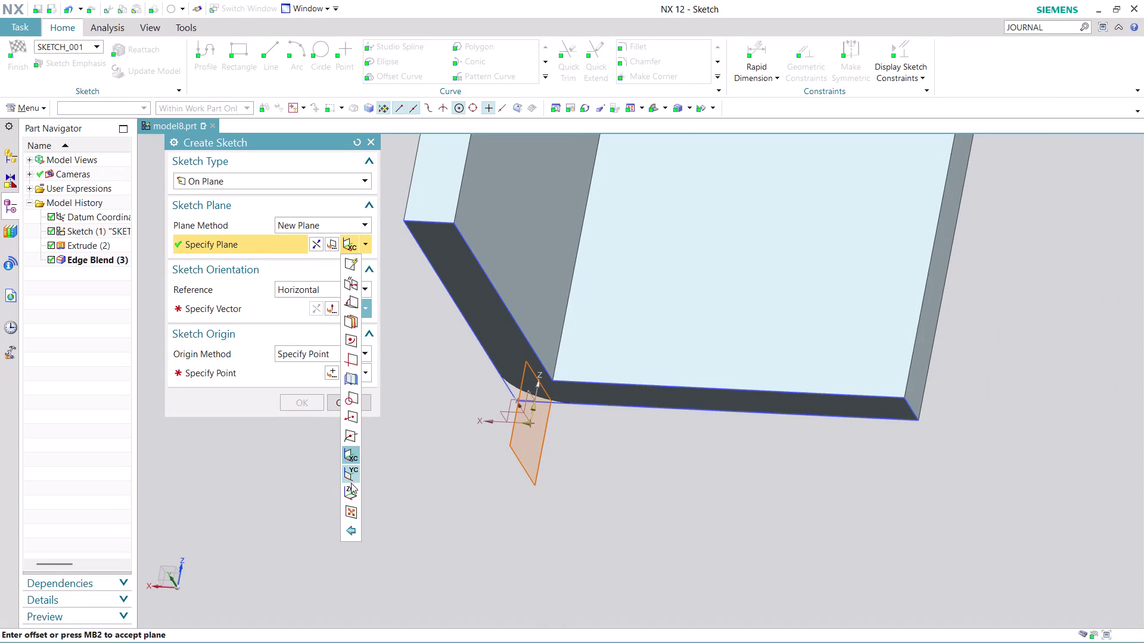
click(355, 494)
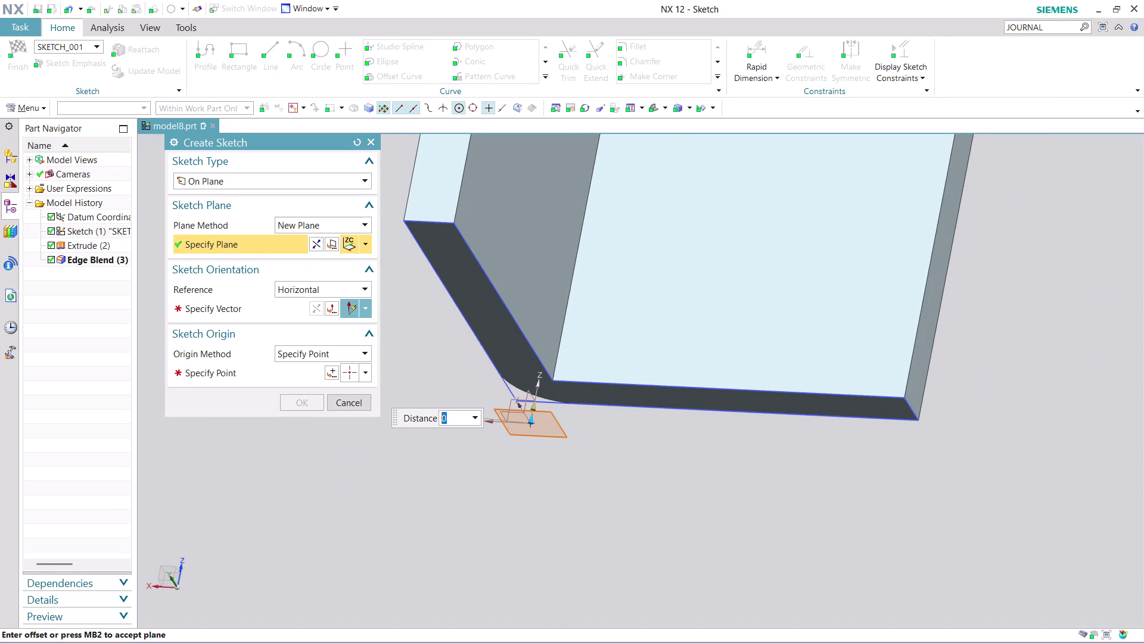
click(364, 239)
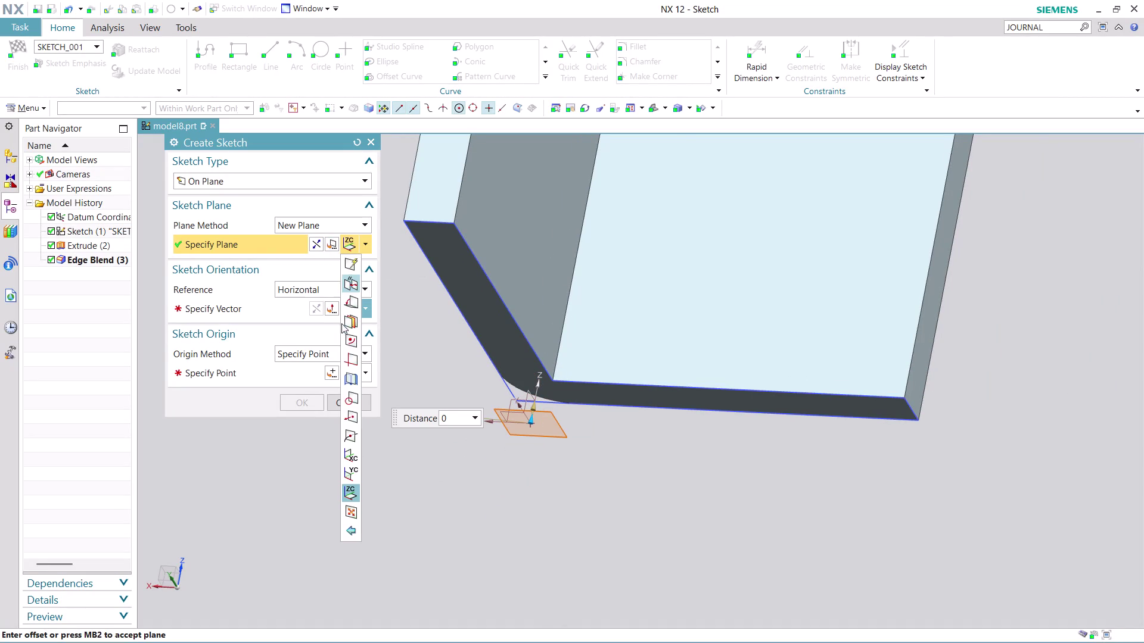
click(358, 472)
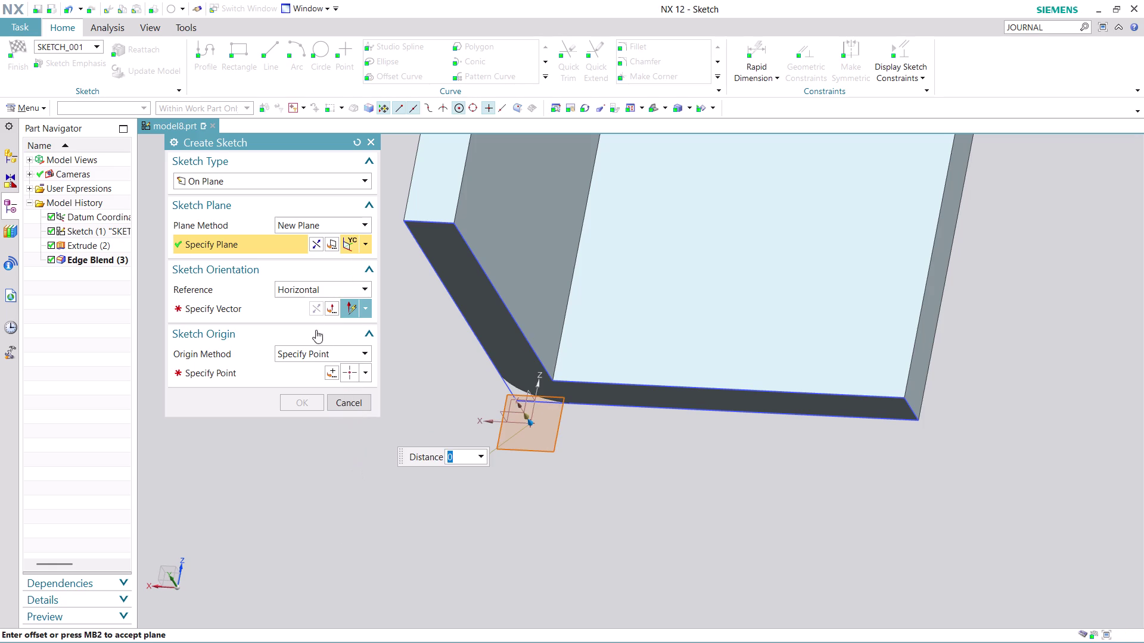
Orient the sketch to the X-axis, accept the origin point, and create the sketch.
click(284, 309)
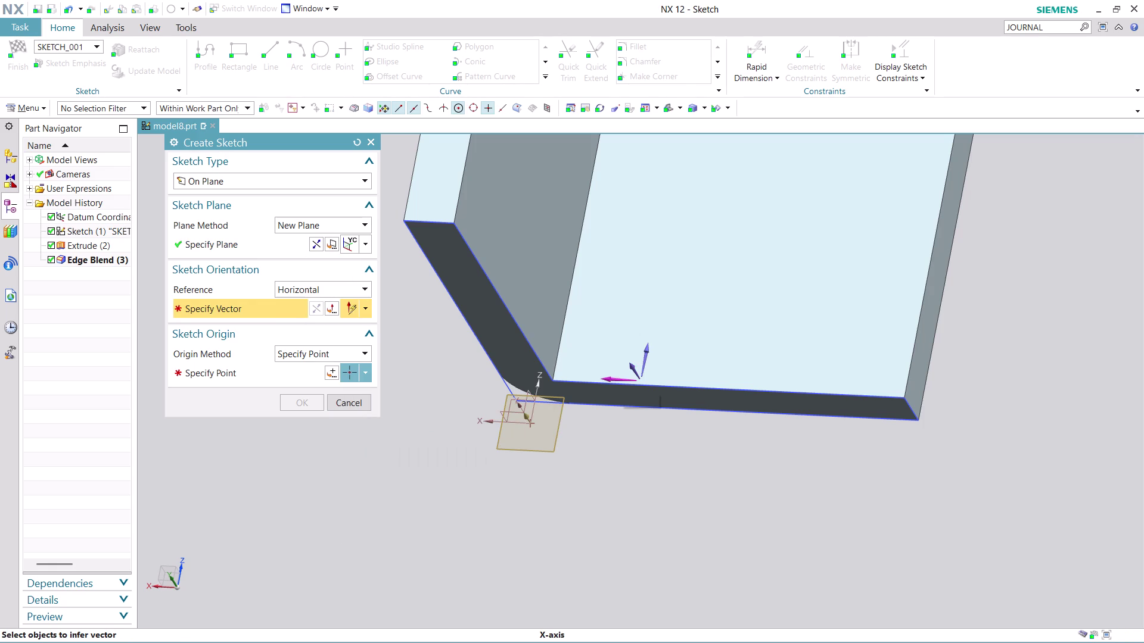
click(620, 377)
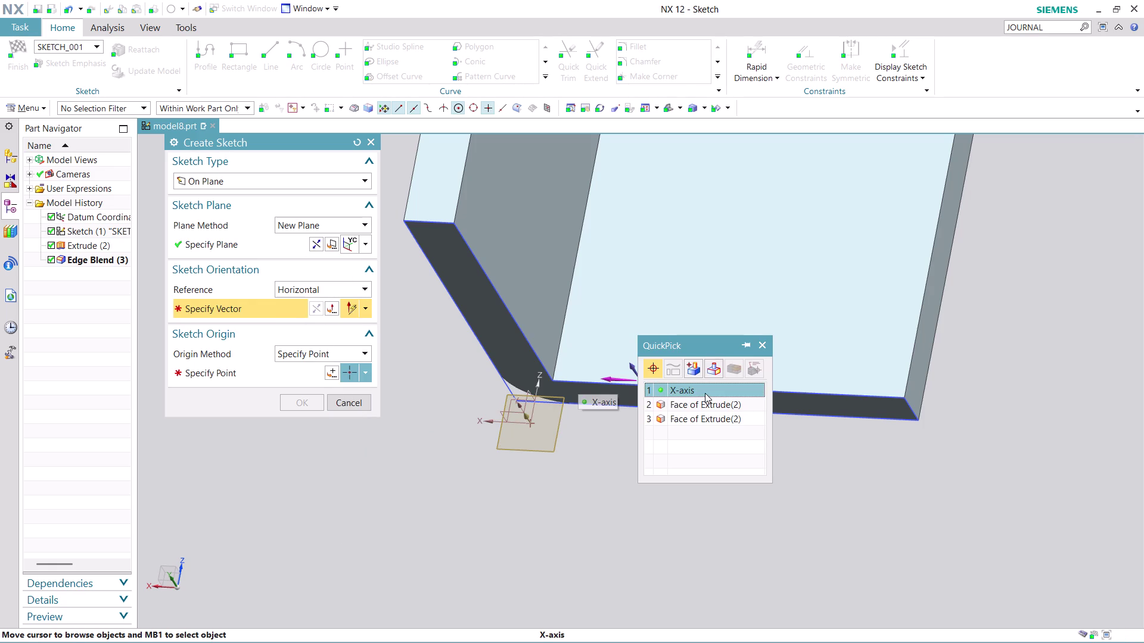
click(705, 394)
click(329, 374)
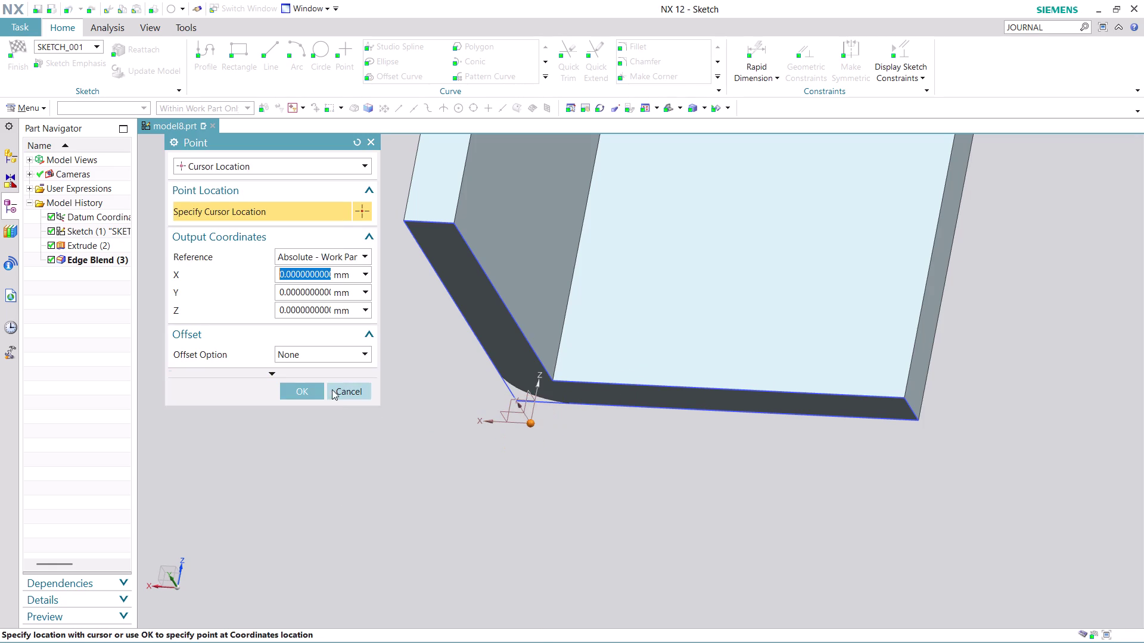
click(318, 391)
click(311, 405)
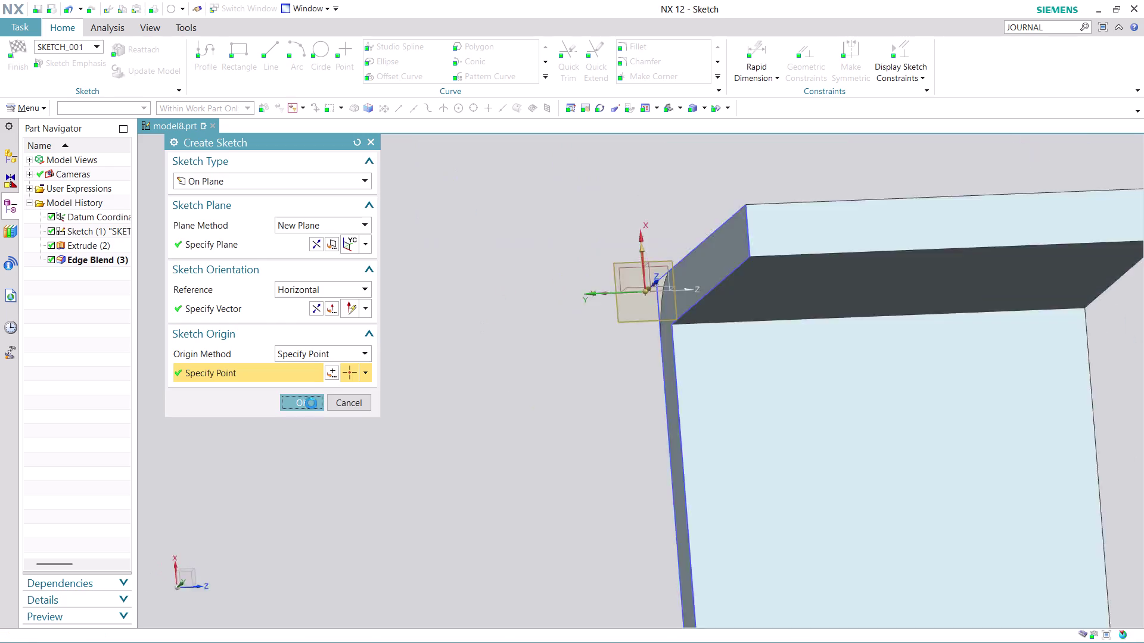
scroll(down, 3)
Place a circle centre near the upper-left of the flange face.
scroll(up, 3)
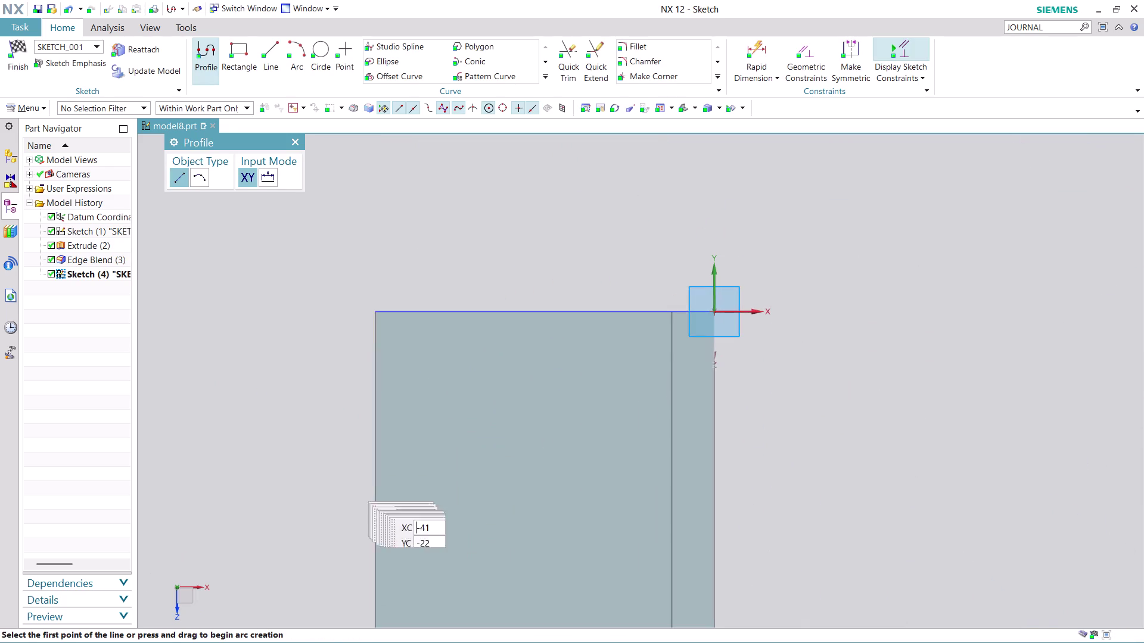
scroll(down, 3)
scroll(up, 3)
scroll(down, 3)
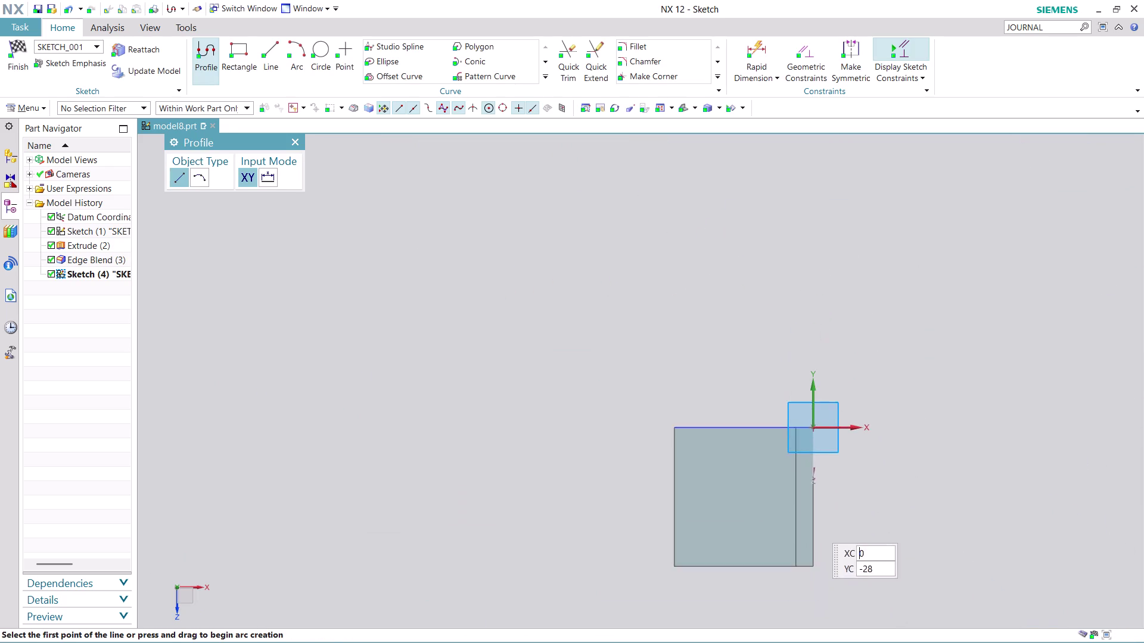
scroll(down, 3)
scroll(up, 3)
scroll(up, 3)
scroll(up, 3)
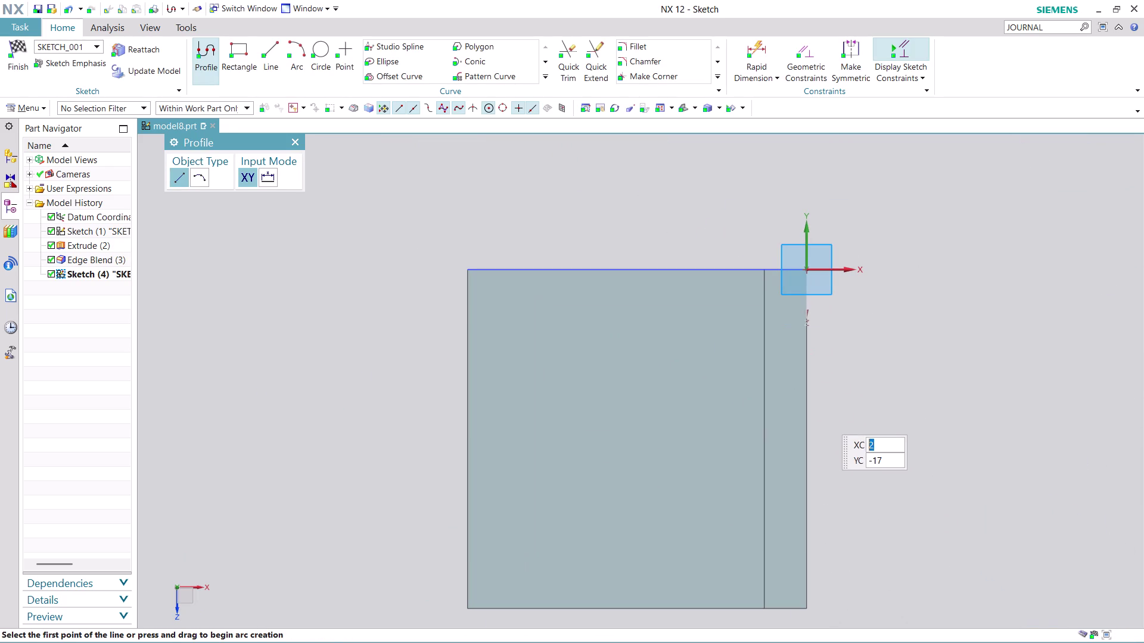
click(319, 48)
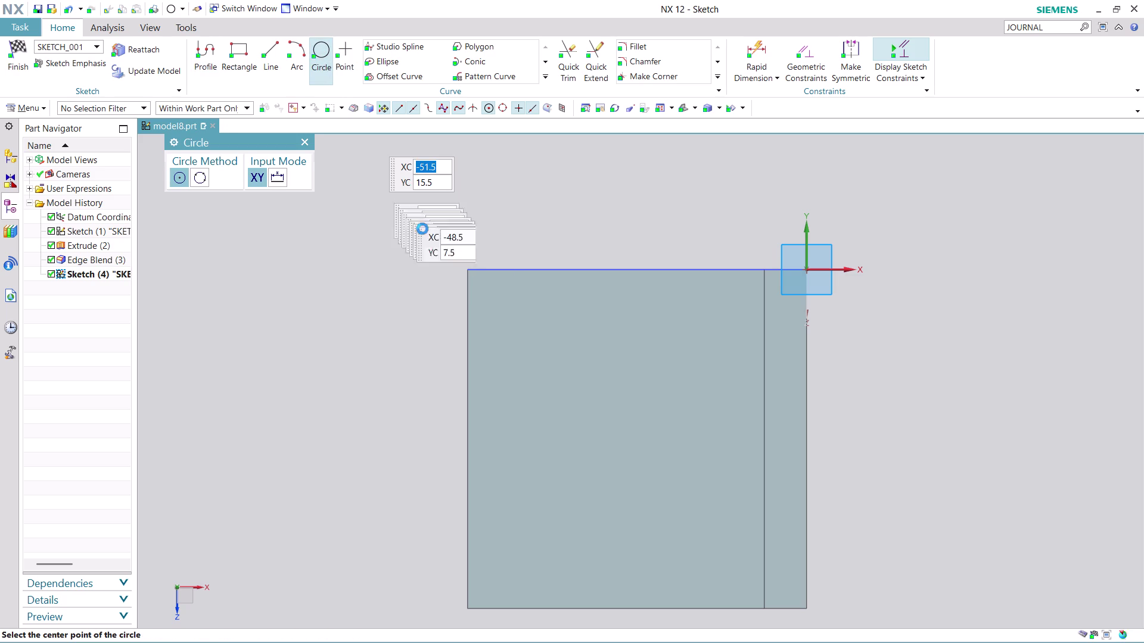
click(522, 318)
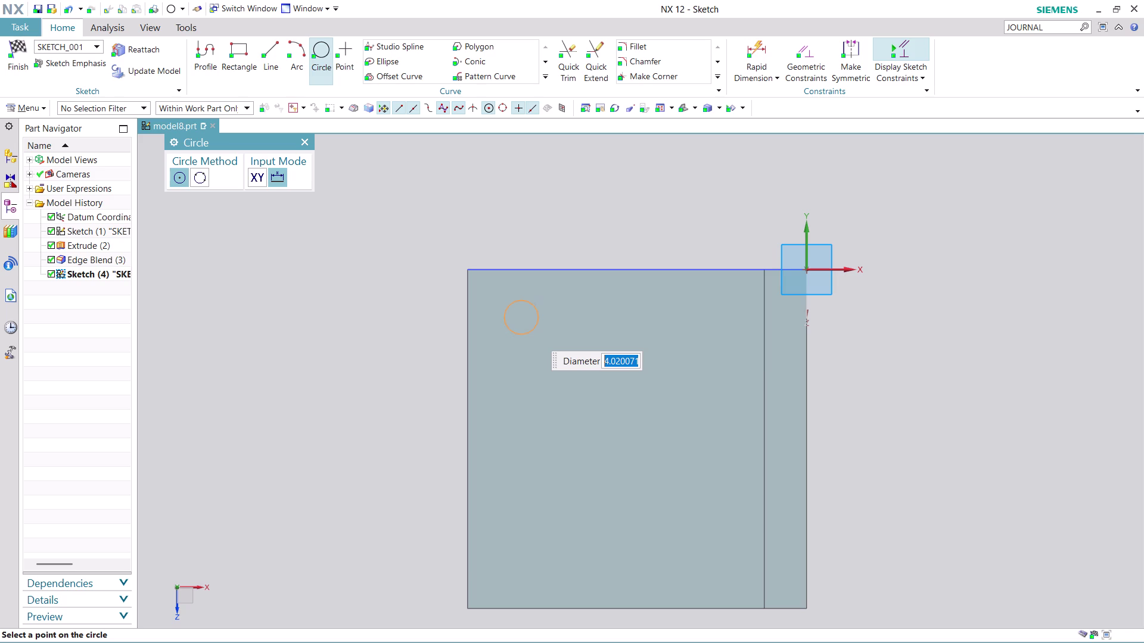
Give the circle a 5 mm diameter and exit the Circle tool.
key(5)
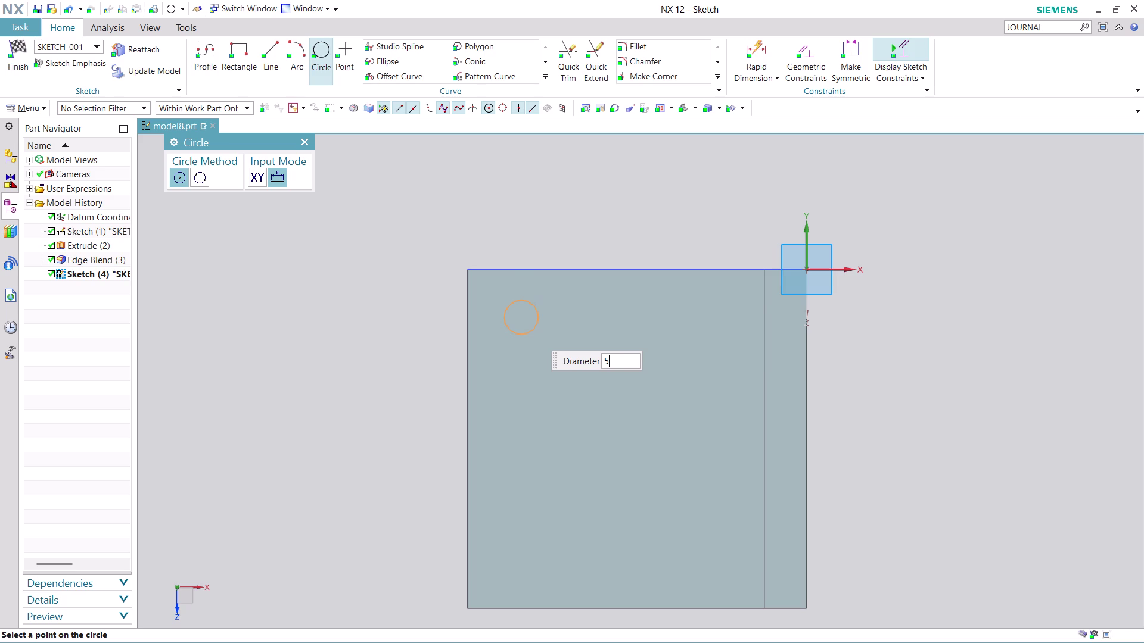
key(Return)
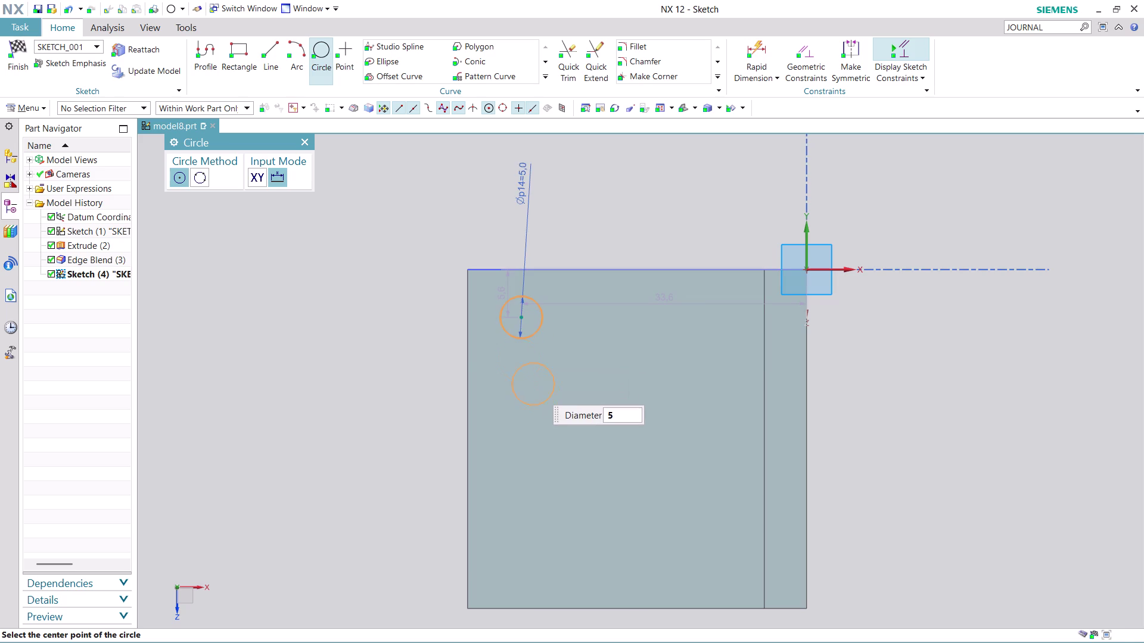
key(Escape)
key(Escape)
key(Escape)
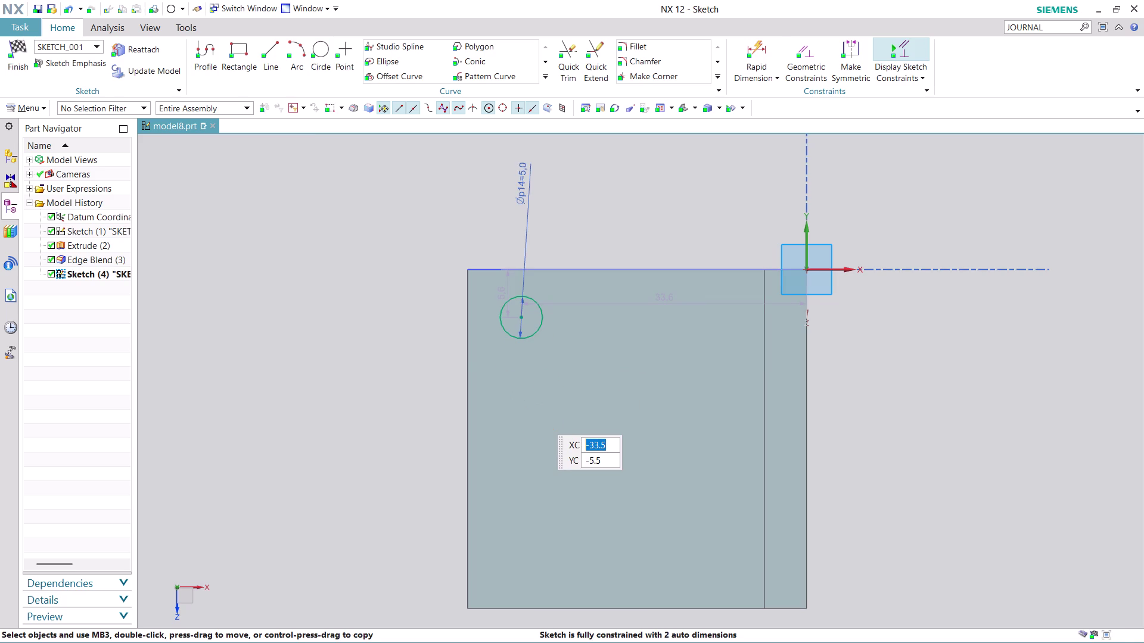
click(755, 47)
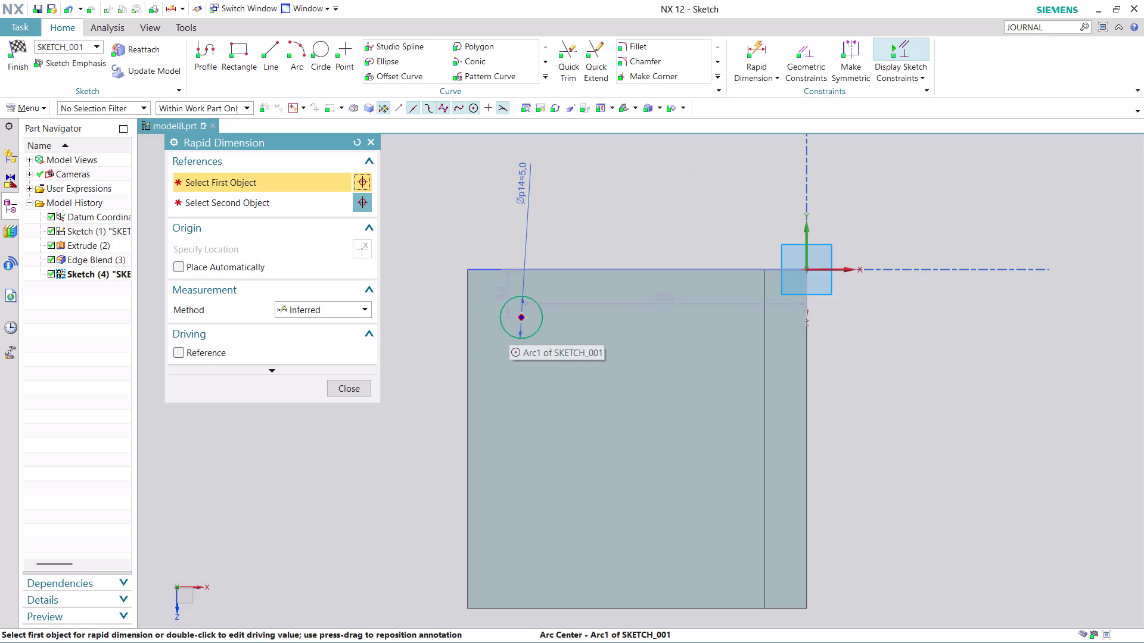
Dimension the circle centre 25 mm from the flange's left edge.
click(524, 317)
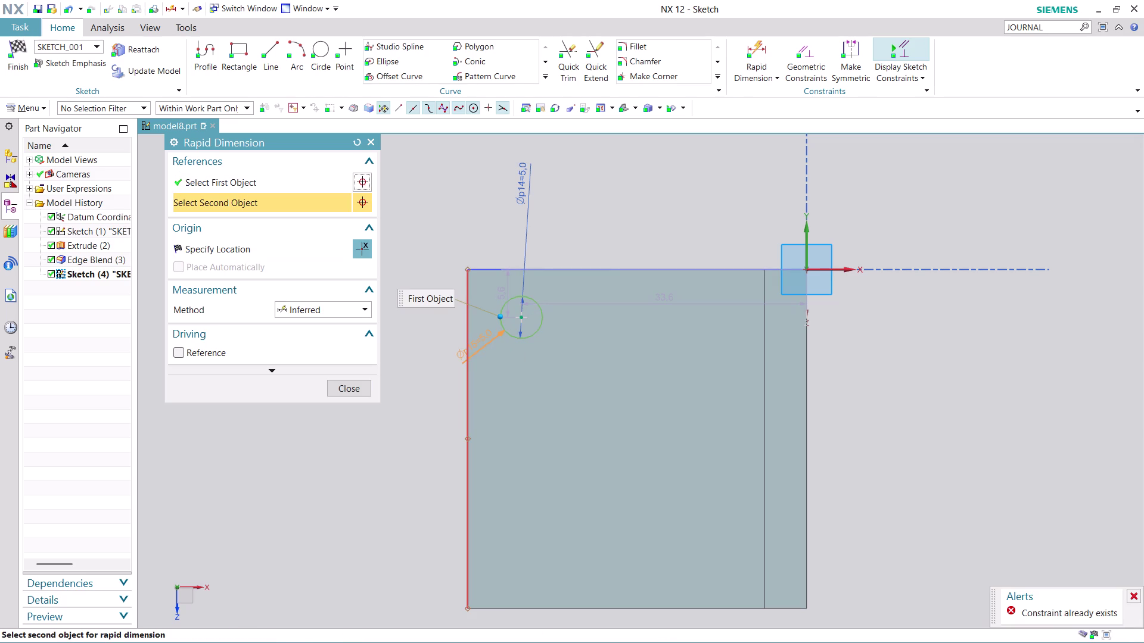
click(471, 336)
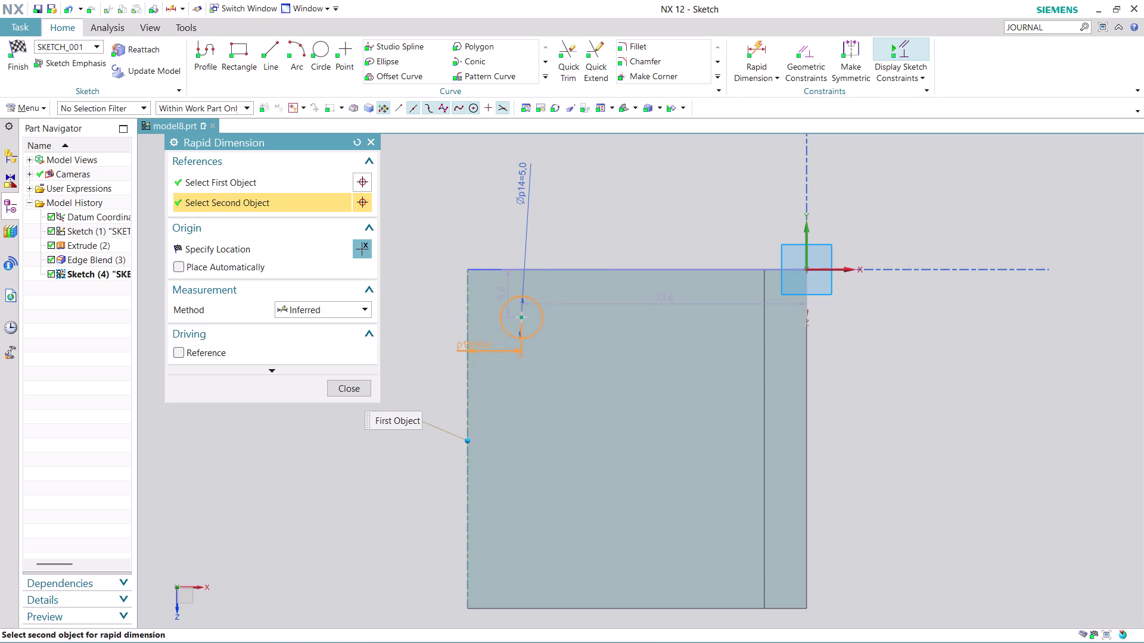
click(419, 190)
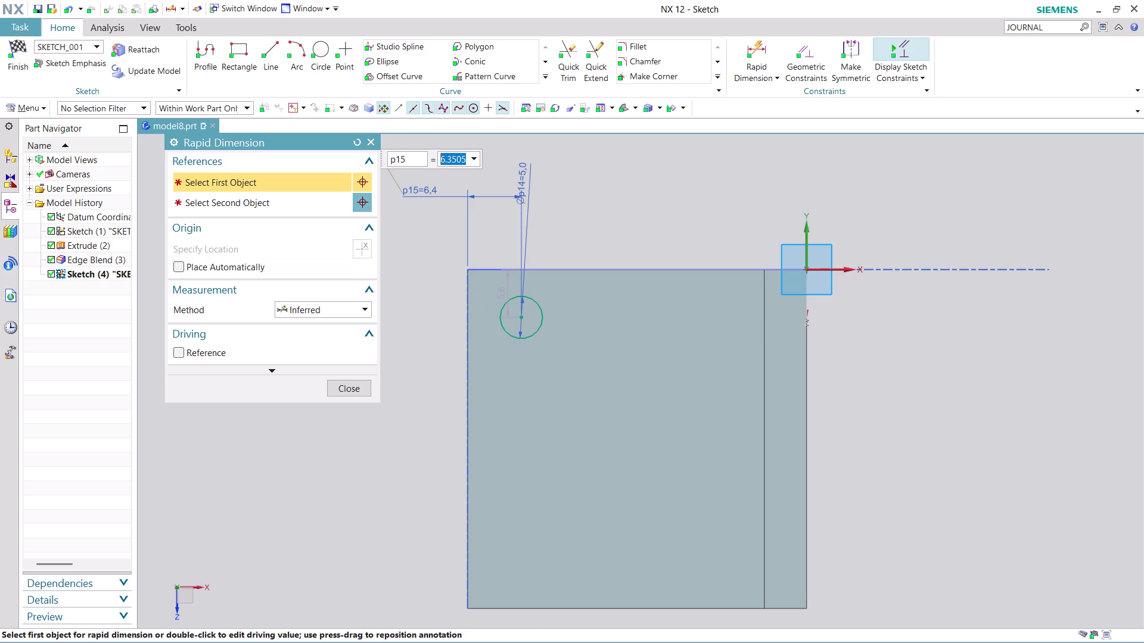
text(25)
key(Return)
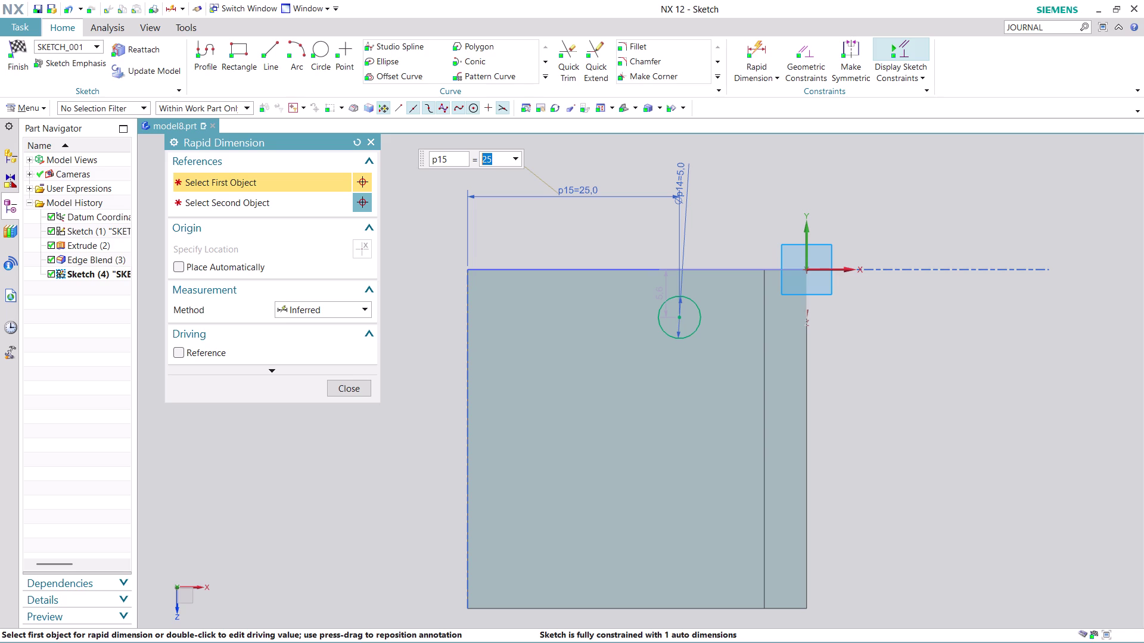
click(762, 39)
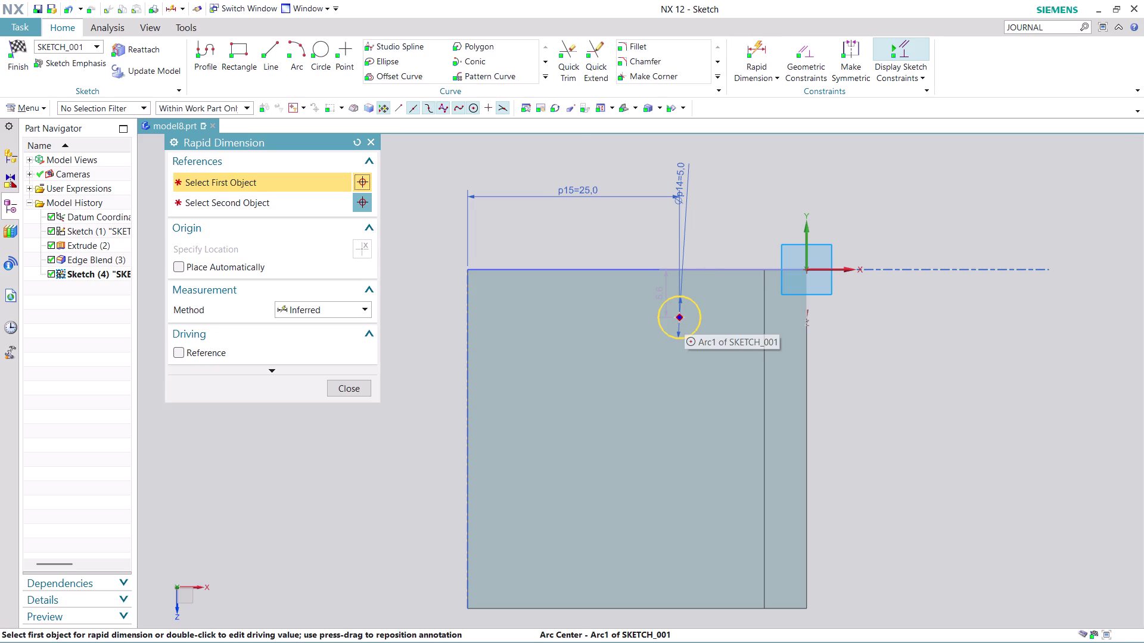
Dimension the circle centre 10 mm from the flange's top edge.
click(679, 316)
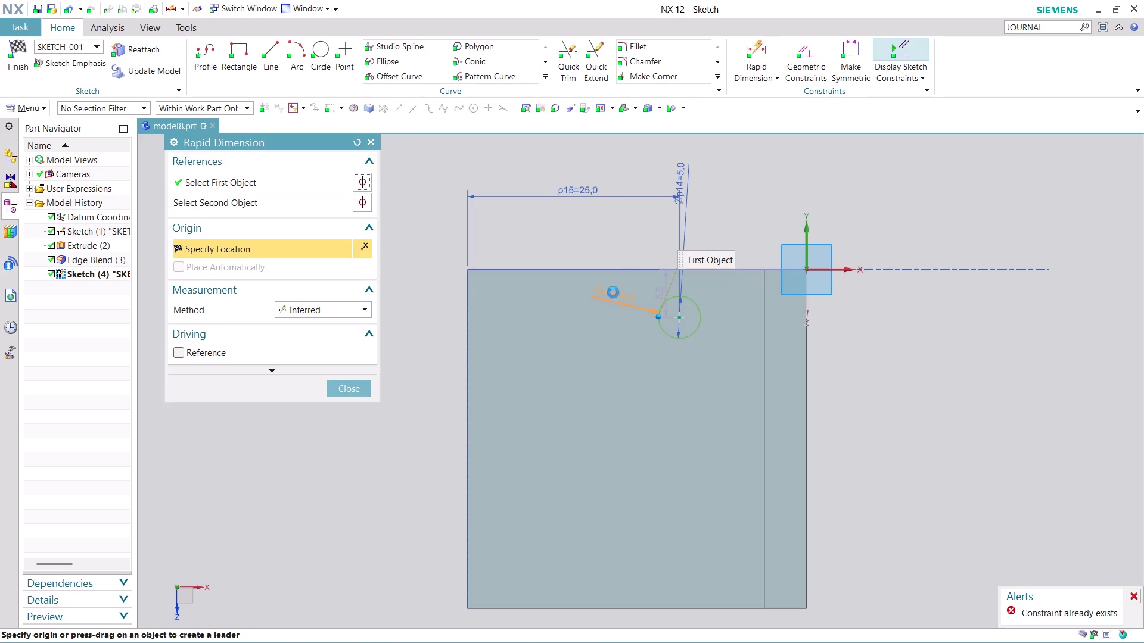
click(617, 263)
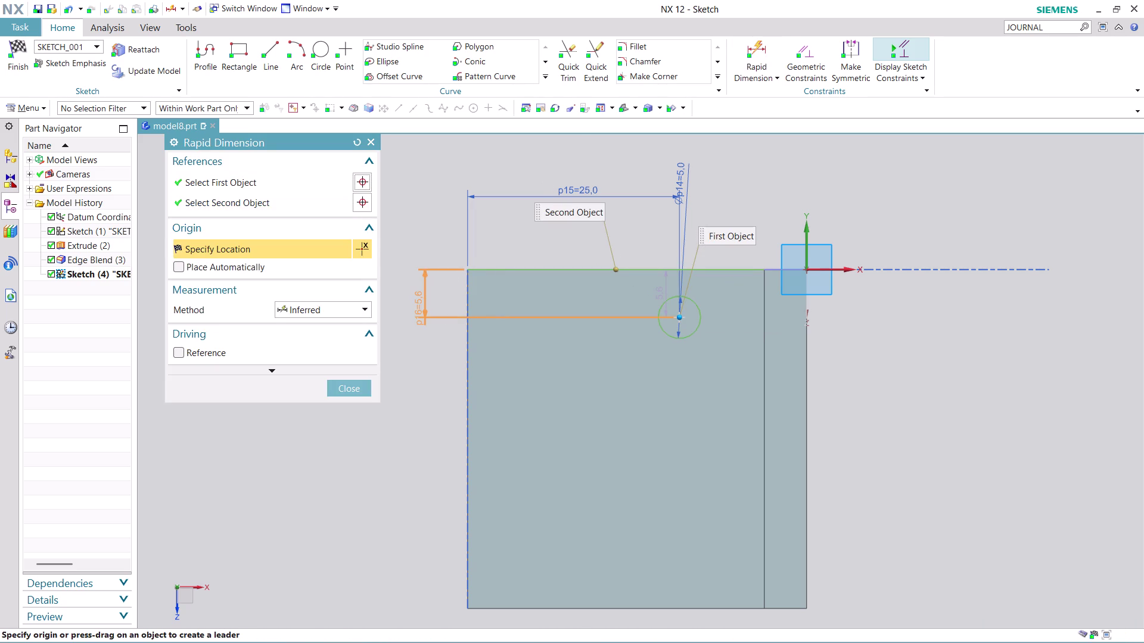
click(418, 309)
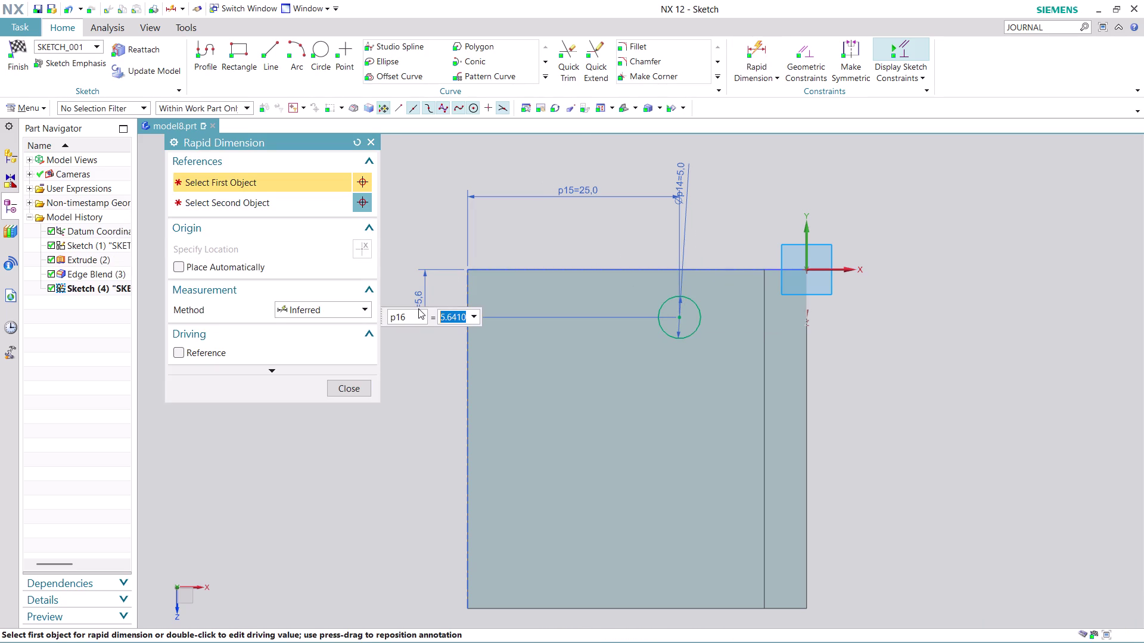
text(10)
key(Return)
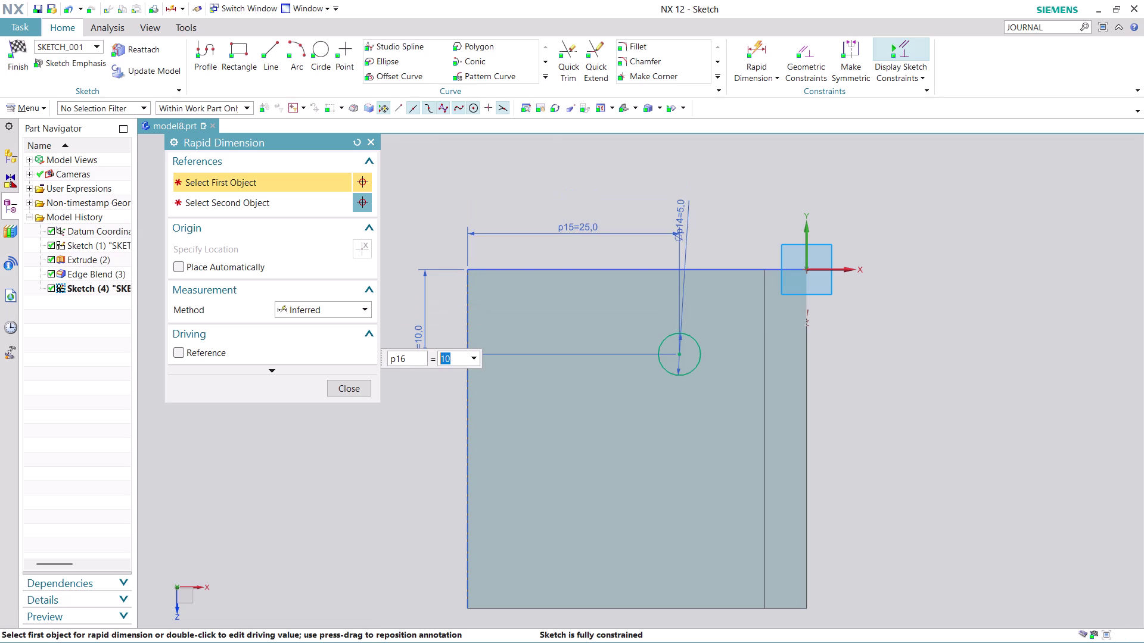
click(361, 387)
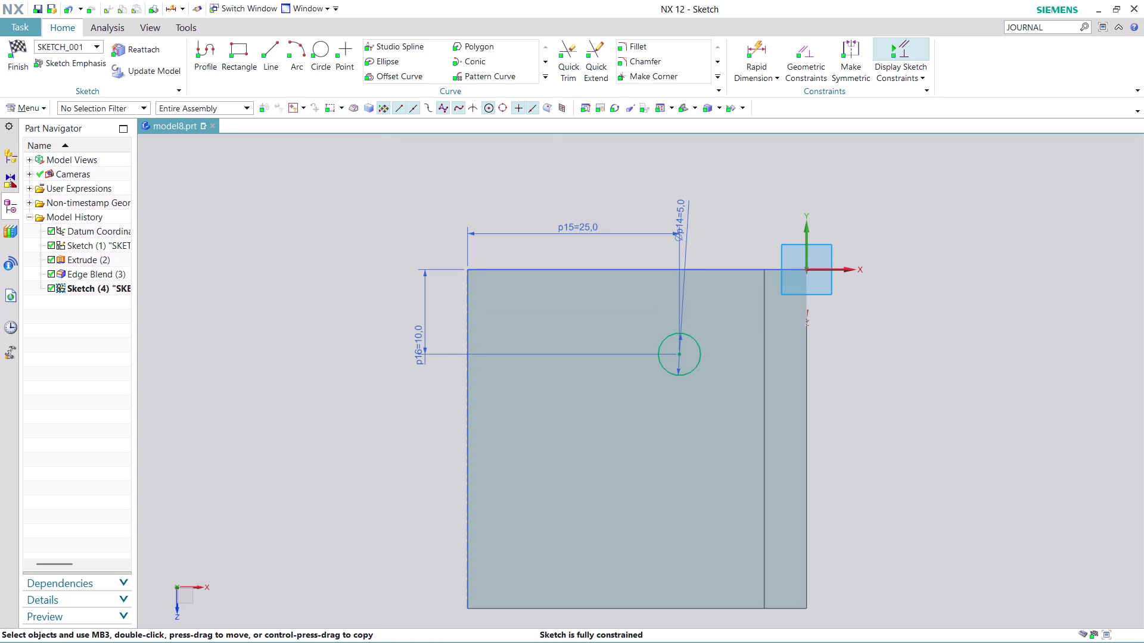
Orbit the bracket to show both flanges, then pick the Line tool.
scroll(down, 3)
scroll(down, 3)
scroll(up, 3)
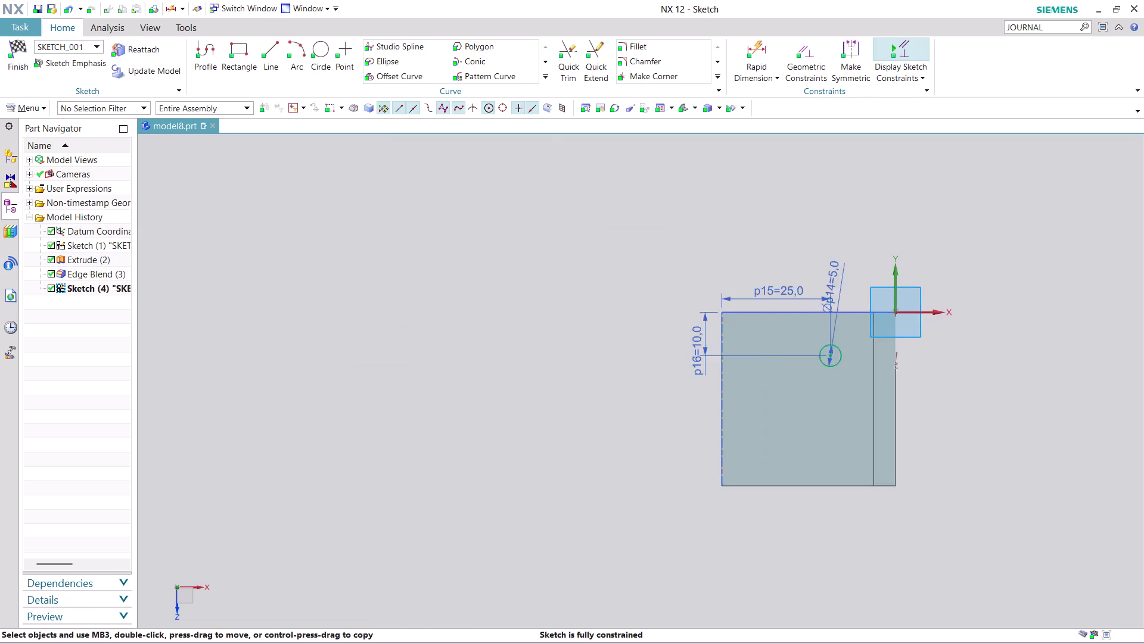
scroll(up, 3)
middle_drag(882, 416, 907, 413)
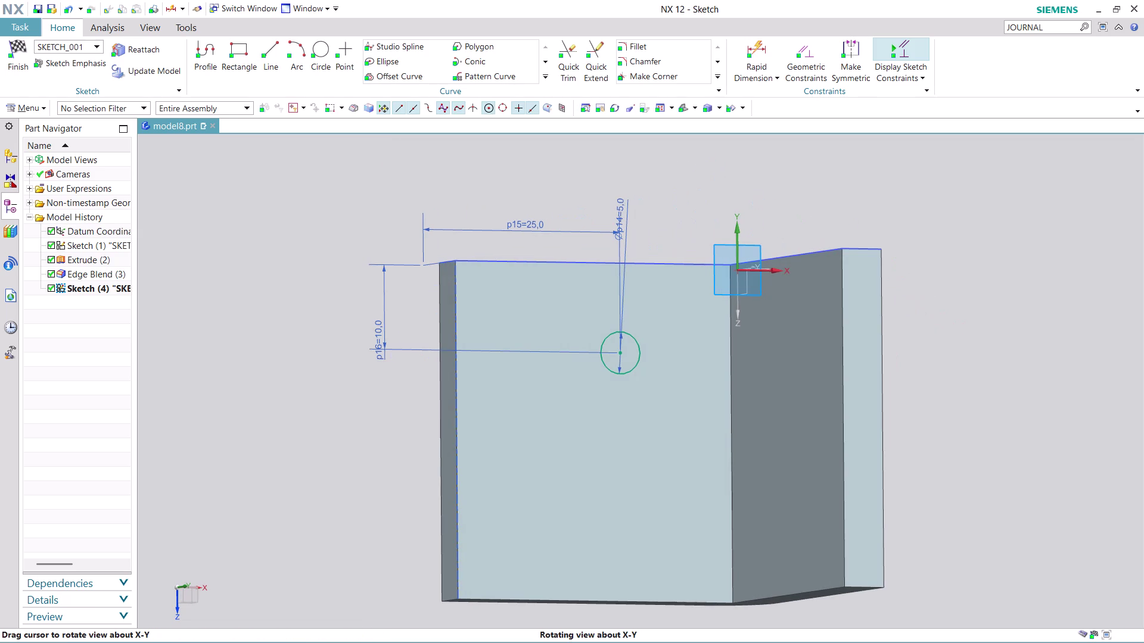
middle_drag(907, 413, 891, 417)
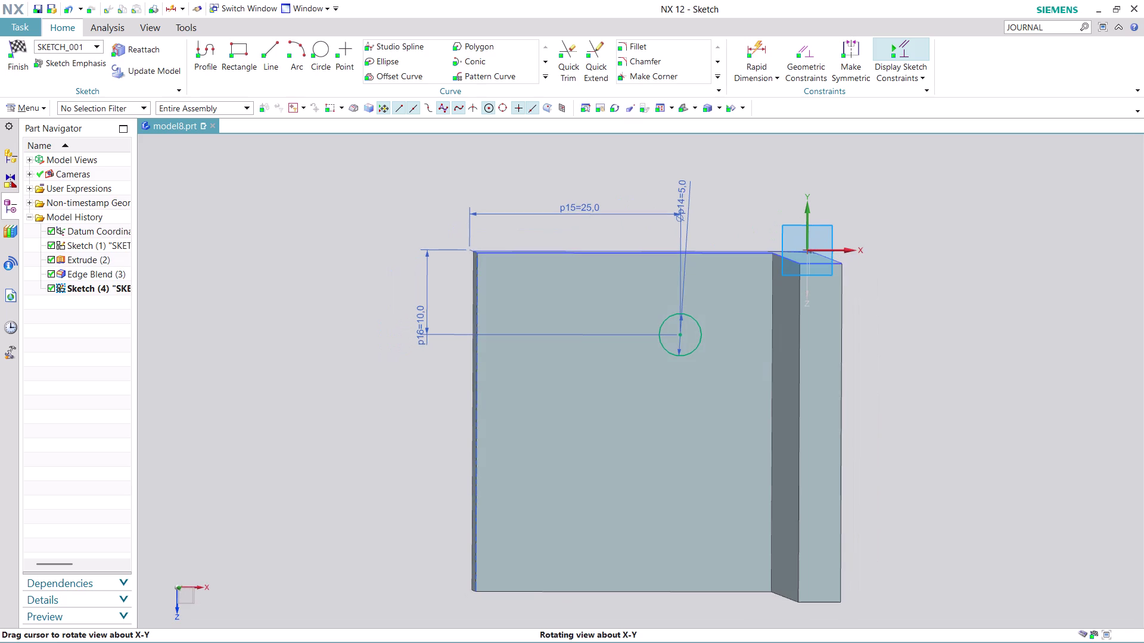
middle_drag(891, 418, 891, 425)
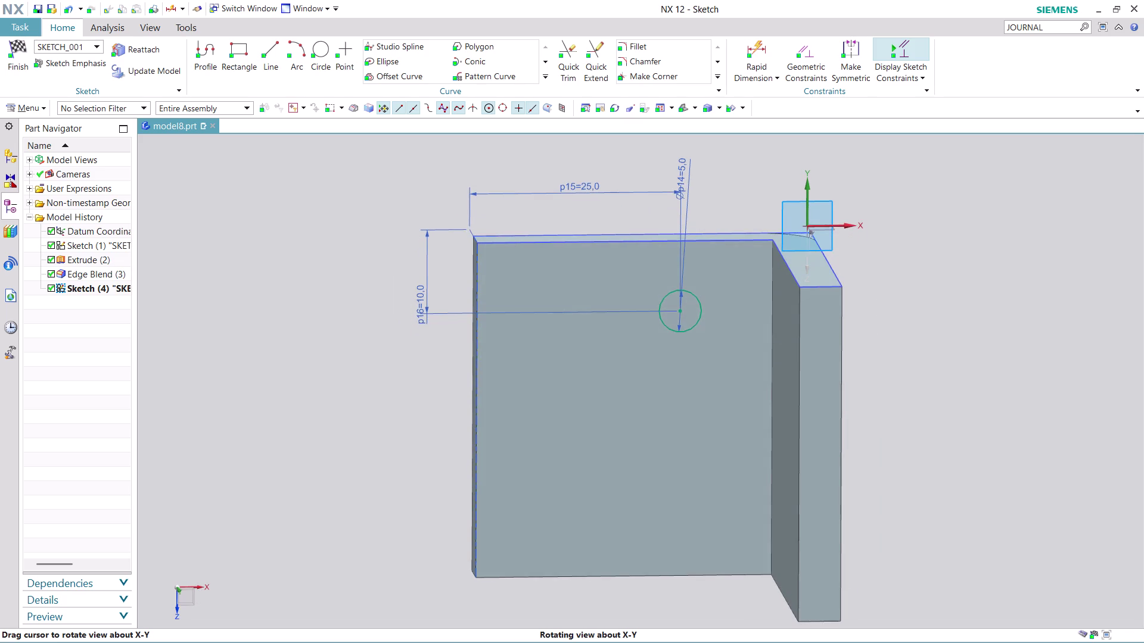
middle_drag(891, 424, 880, 423)
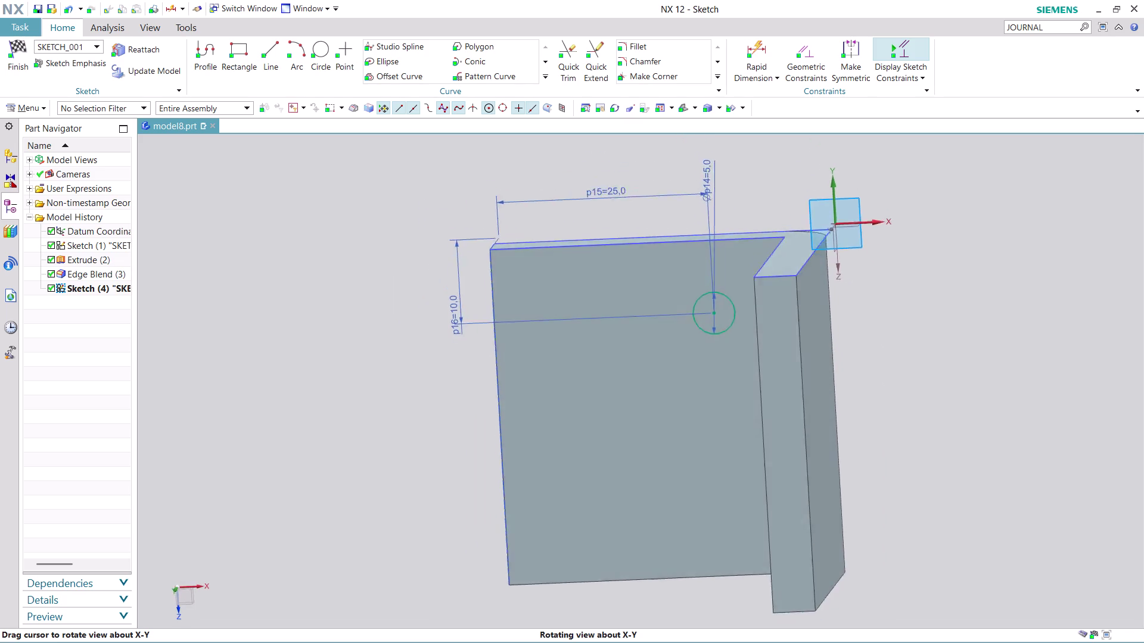
middle_drag(880, 423, 891, 407)
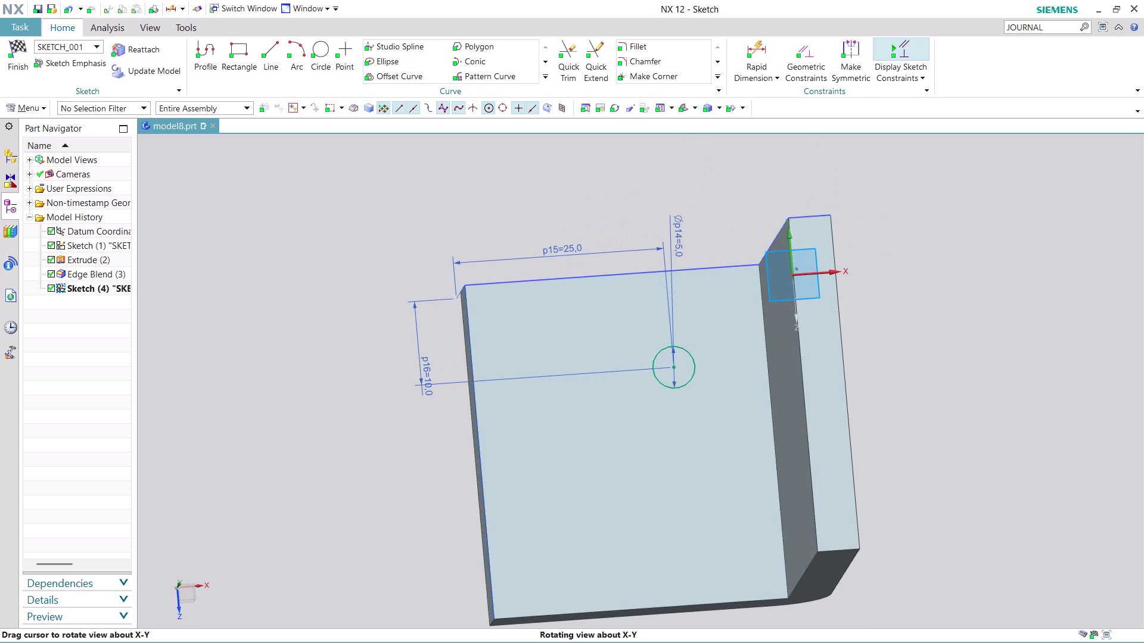
middle_drag(891, 407, 892, 413)
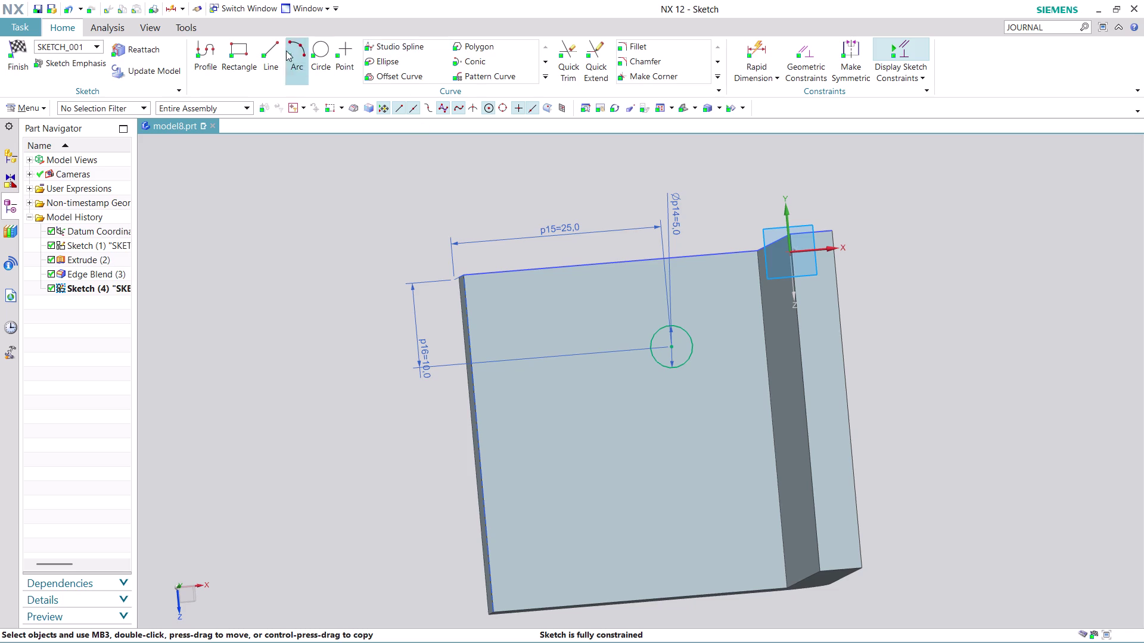
click(271, 48)
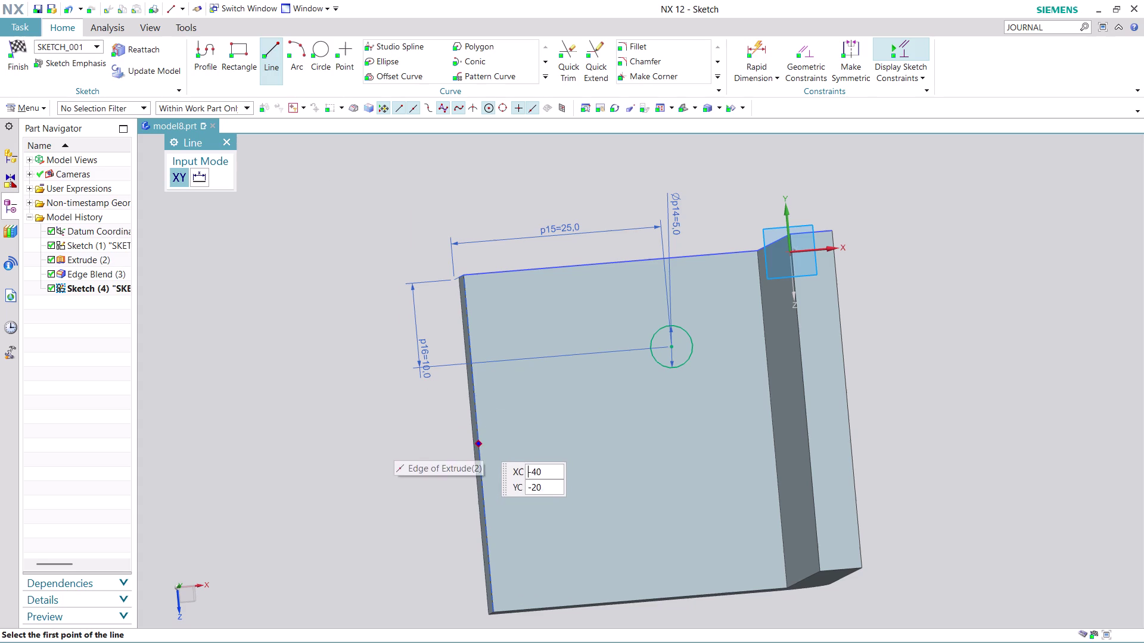
Draw a 34.5 mm horizontal line below the circle and convert it to reference.
click(482, 445)
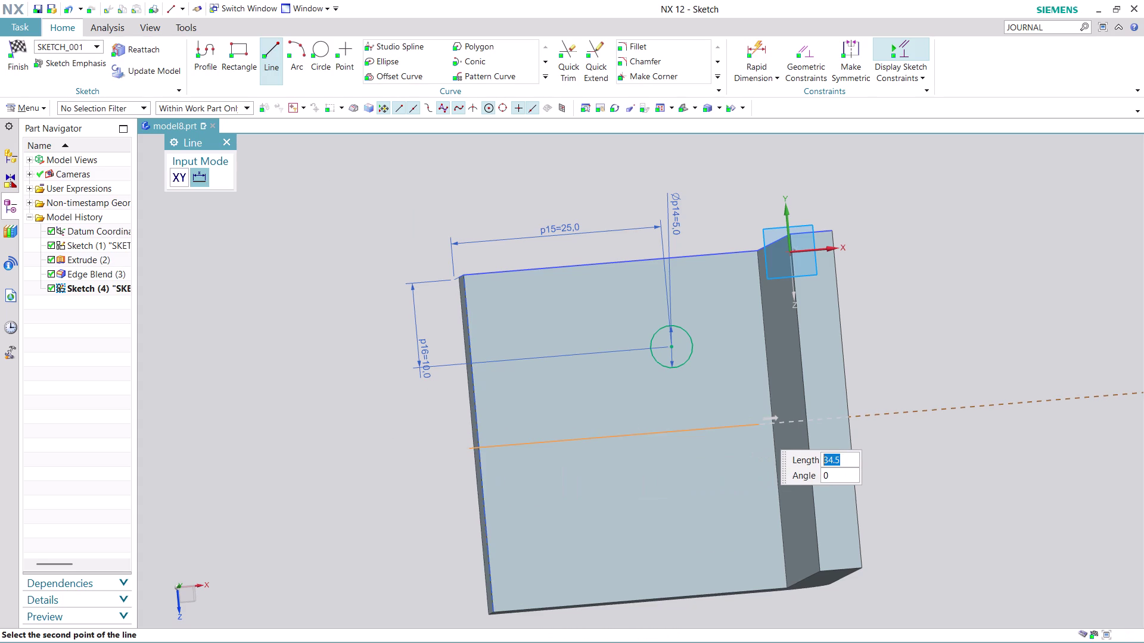
click(760, 430)
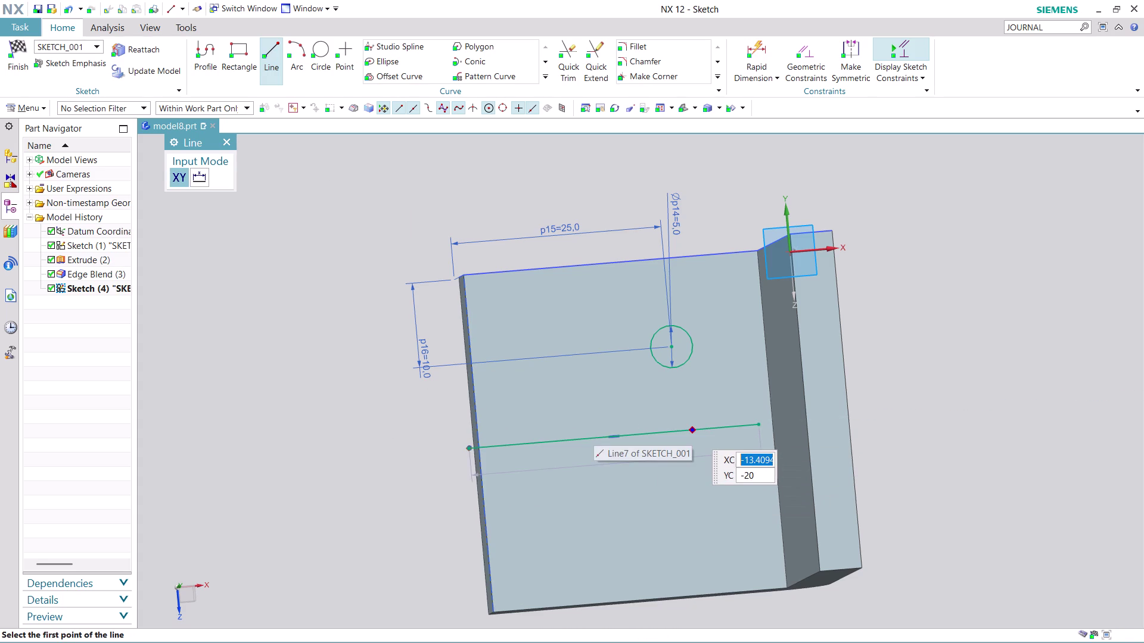
key(Escape)
key(Escape)
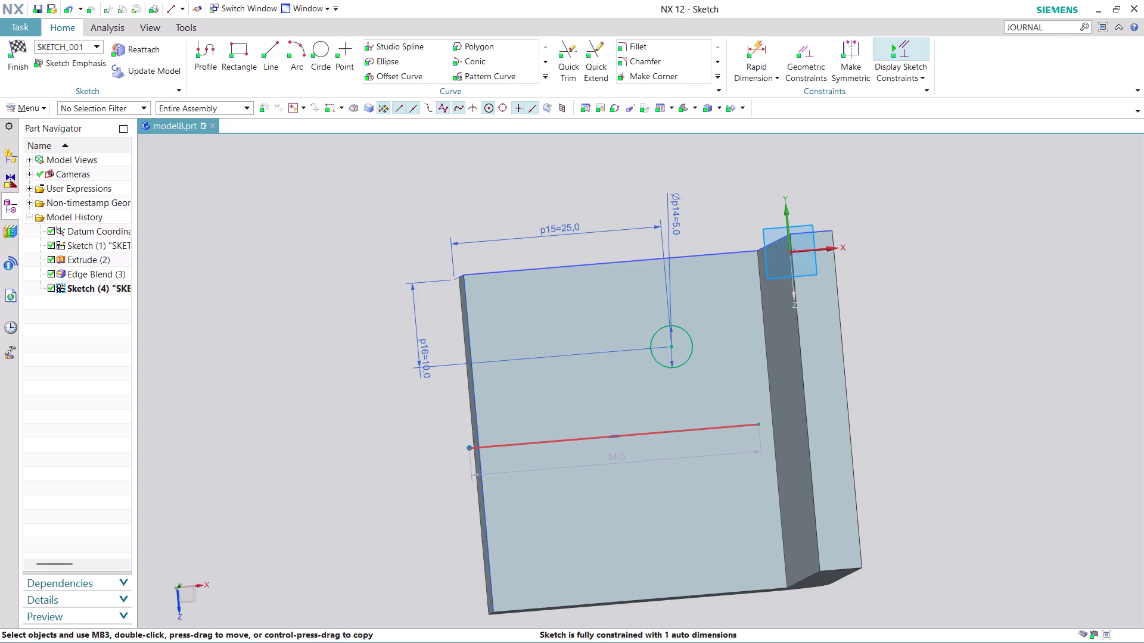
right_click(685, 429)
click(767, 203)
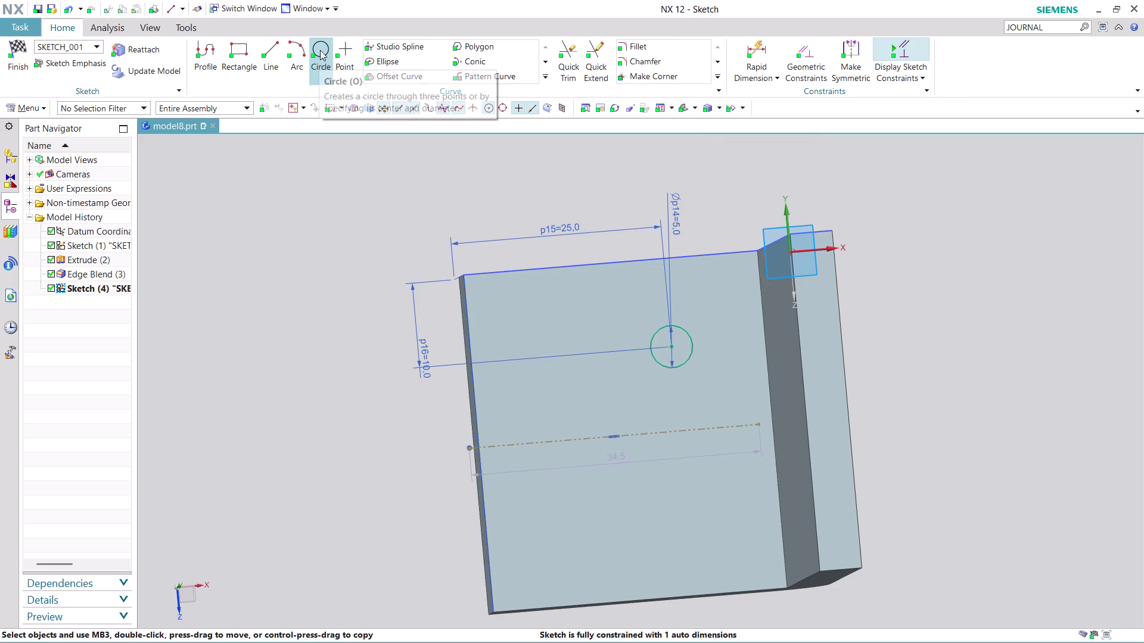
click(543, 75)
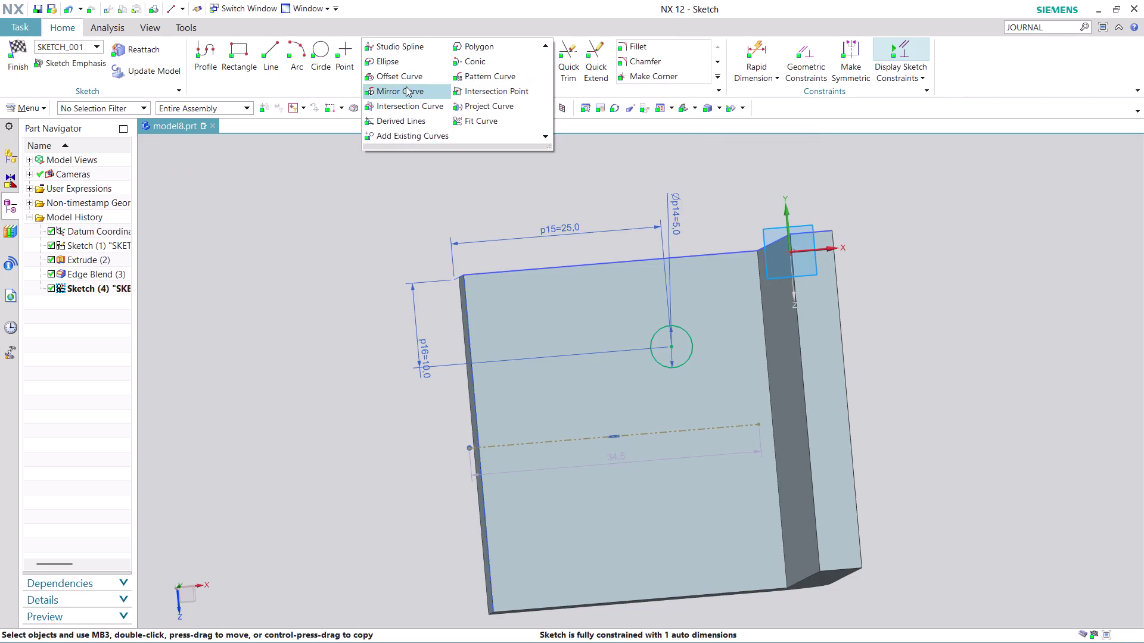
Mirror the 5 mm circle across the reference line and finish Sketch (4).
click(406, 87)
click(658, 337)
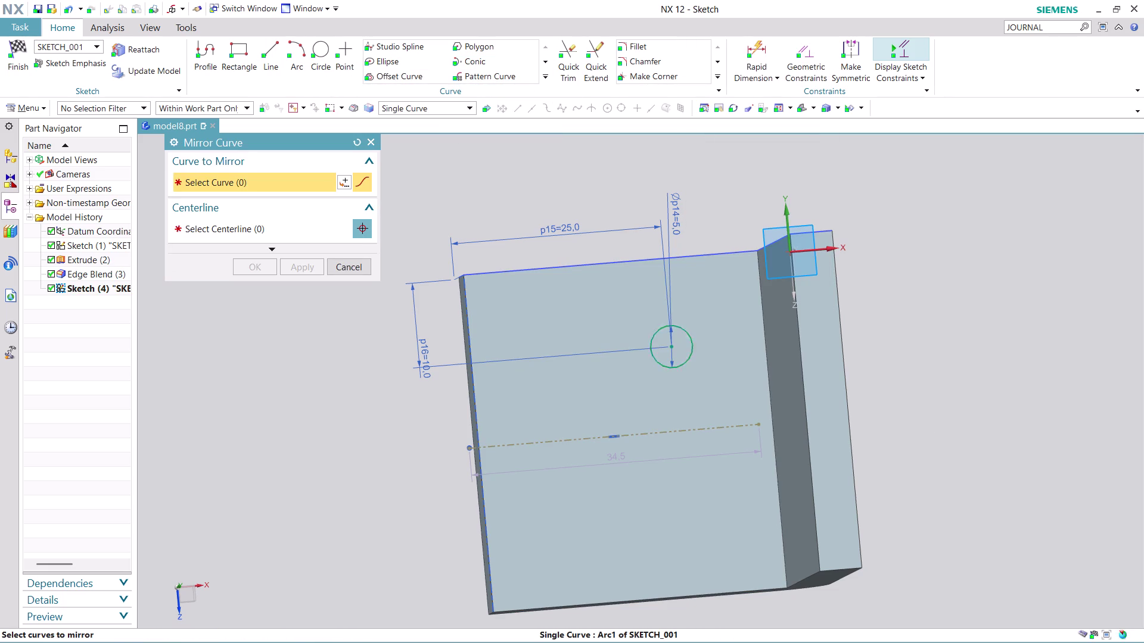
click(276, 233)
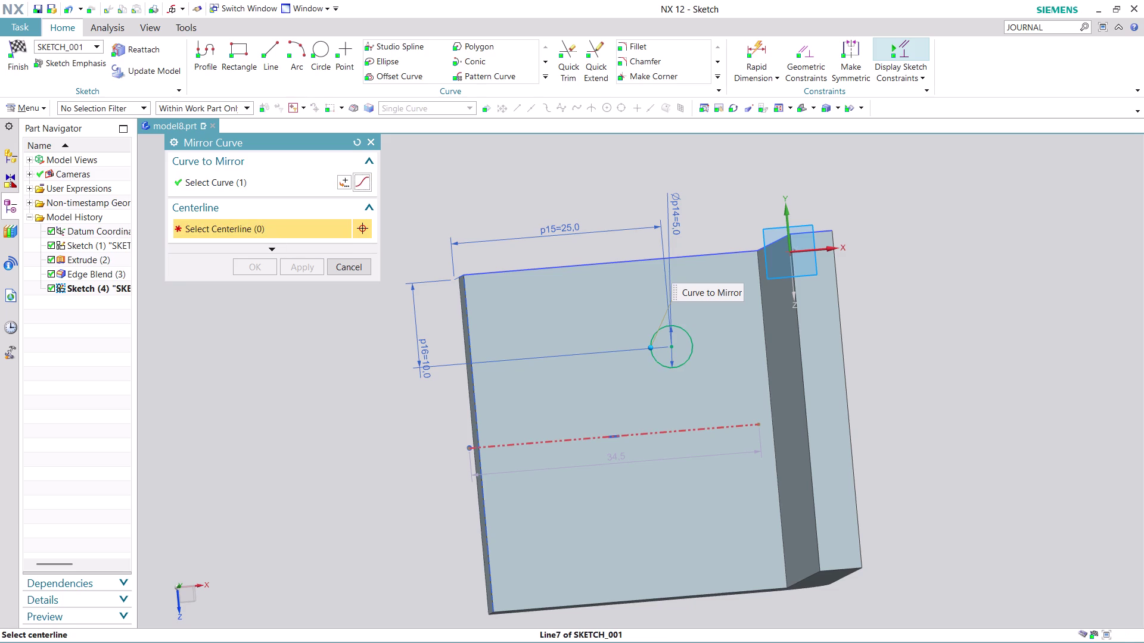
click(581, 436)
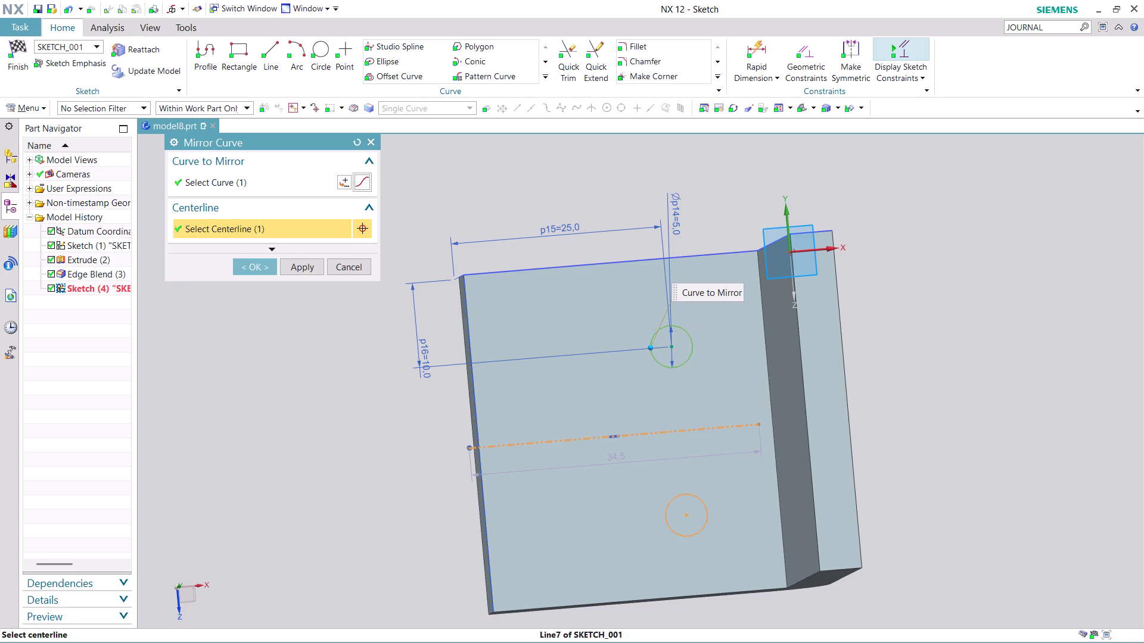
click(259, 268)
scroll(down, 3)
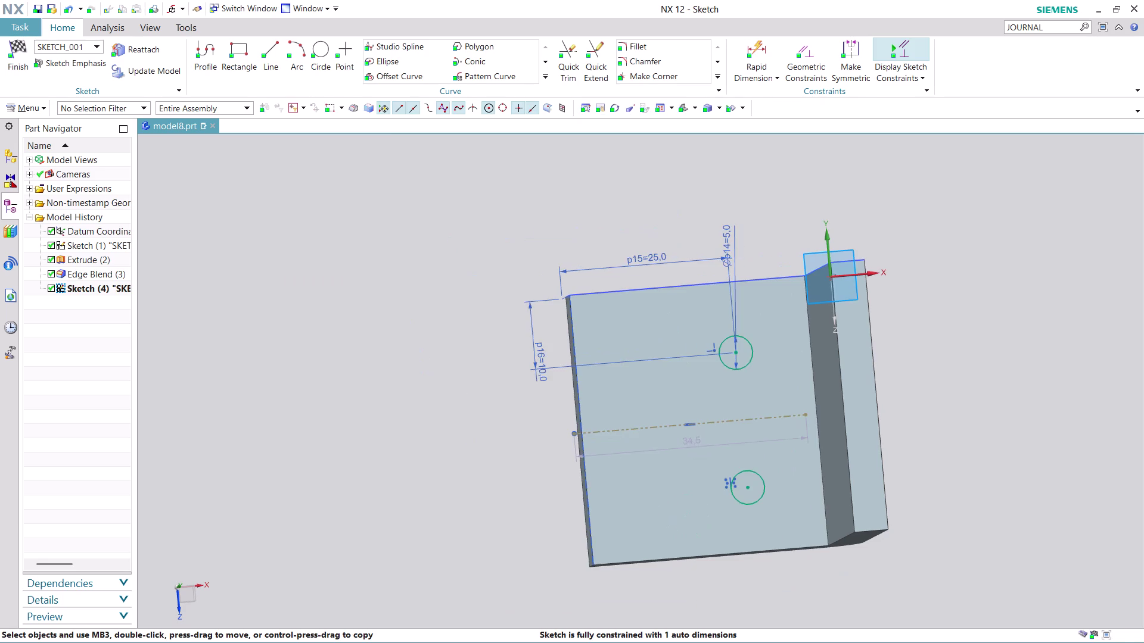
scroll(up, 3)
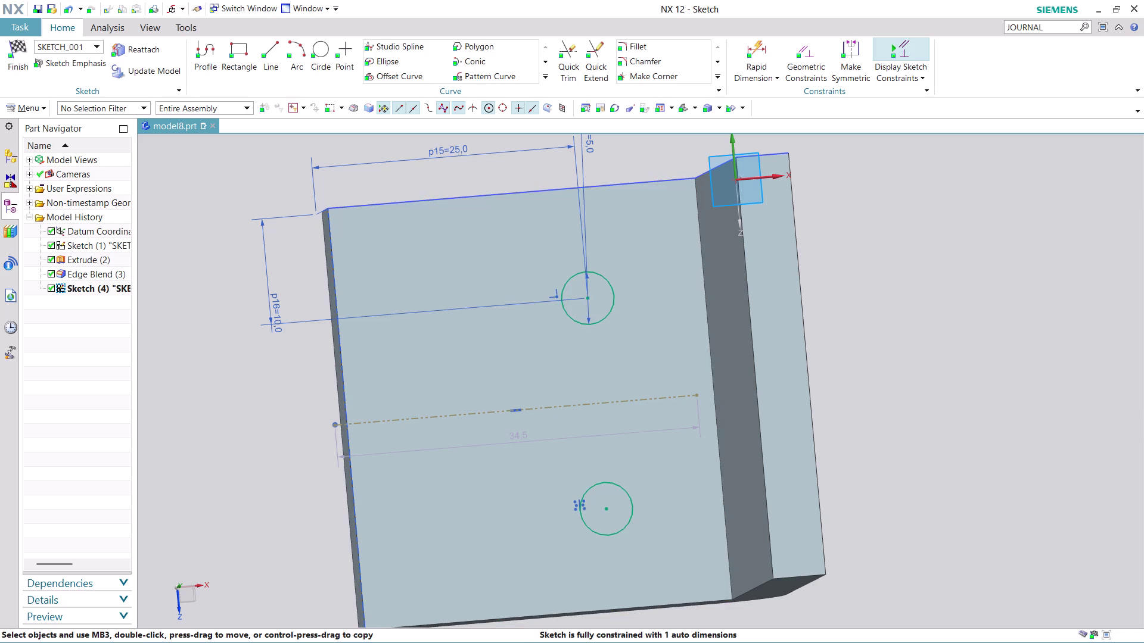
click(13, 66)
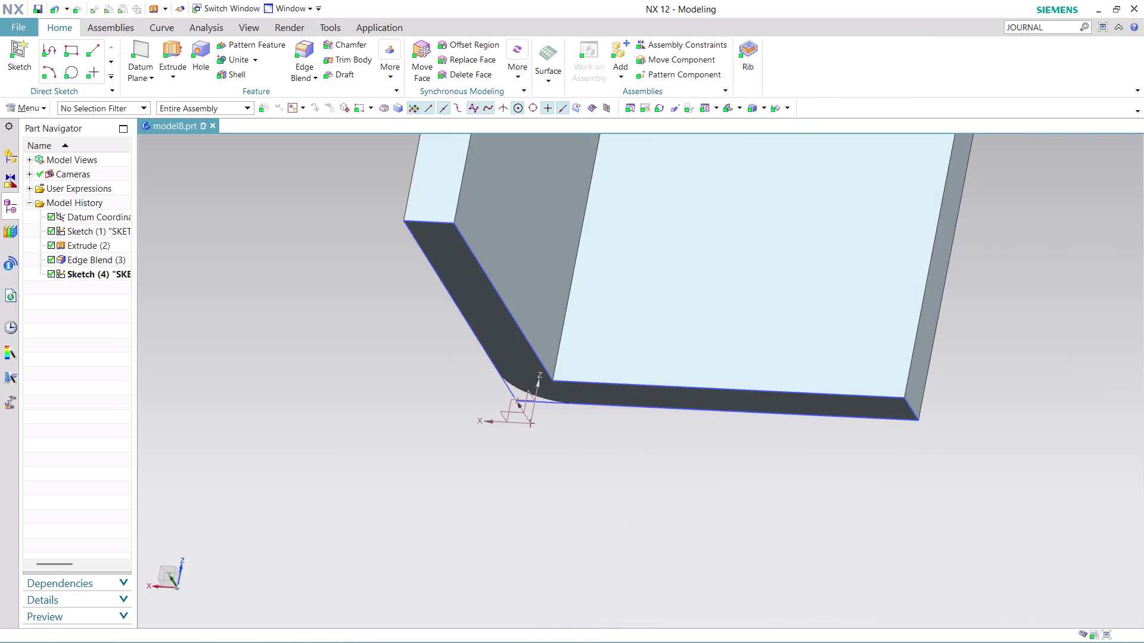
scroll(up, 3)
scroll(down, 3)
scroll(down, 3)
scroll(up, 3)
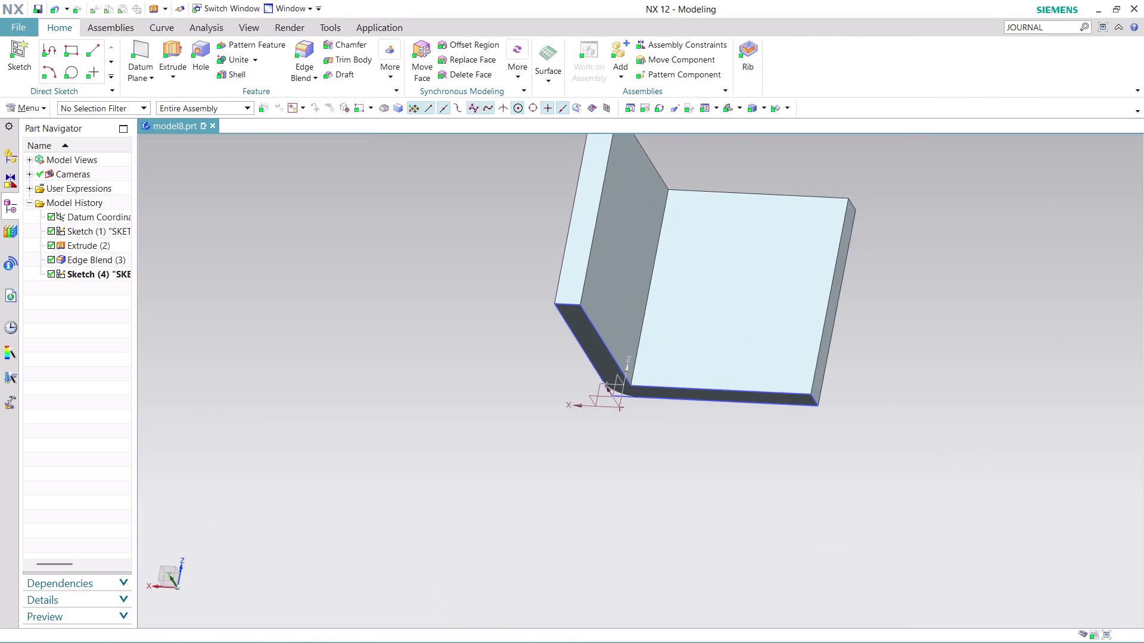
middle_drag(743, 532, 724, 420)
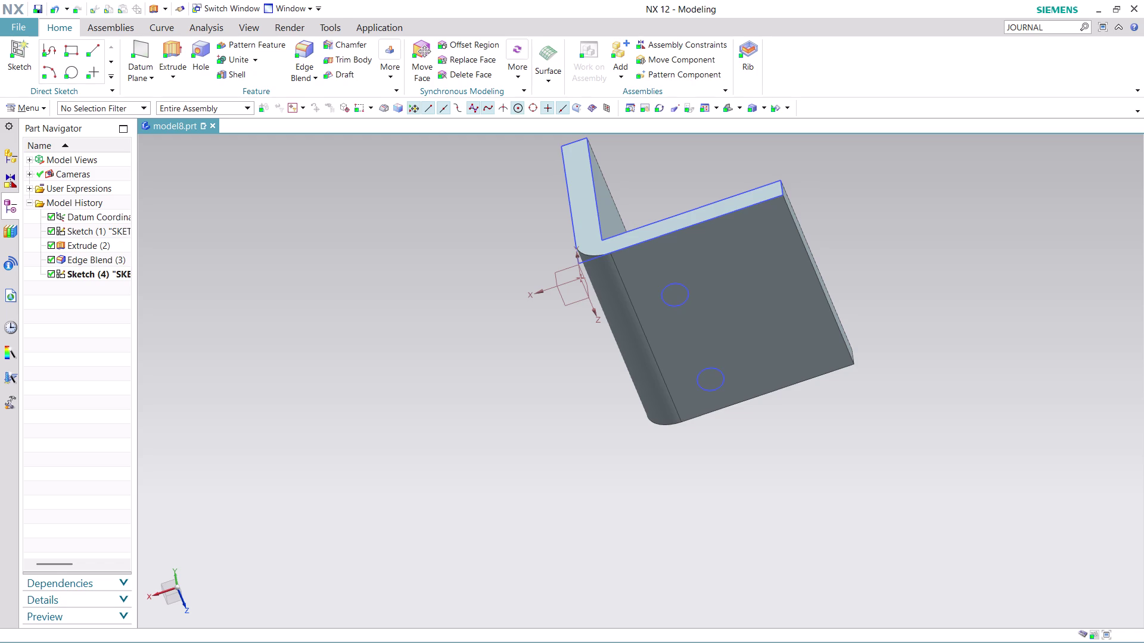
middle_click(775, 451)
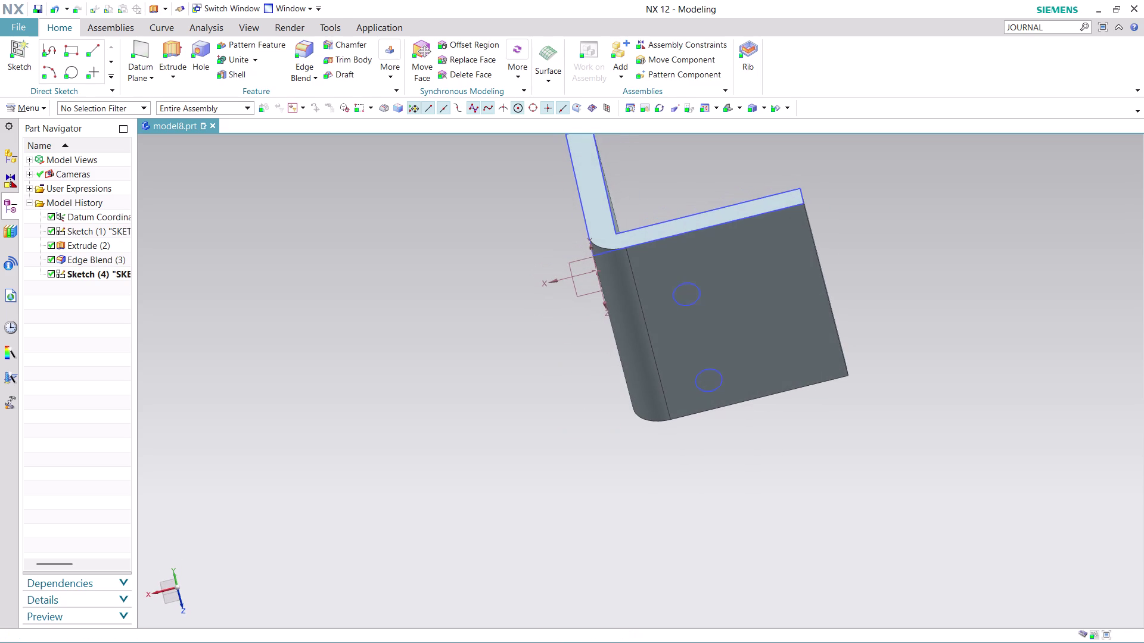
Reopen Sketch (4) with rollback and convert the 25 mm dimension to reference.
right_click(100, 273)
click(161, 341)
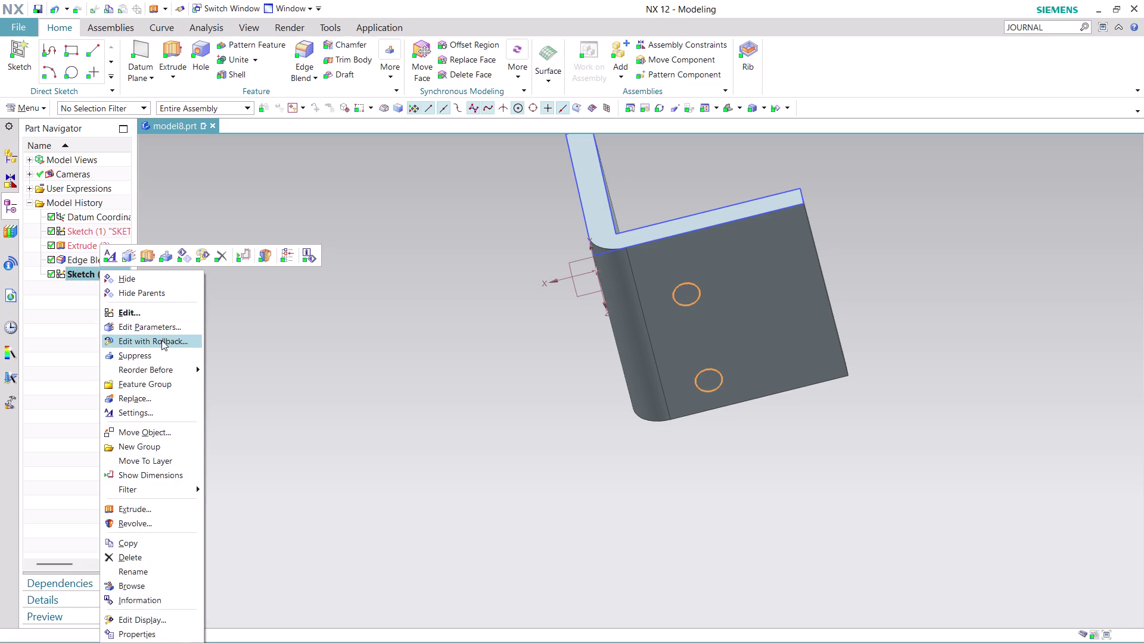
scroll(down, 3)
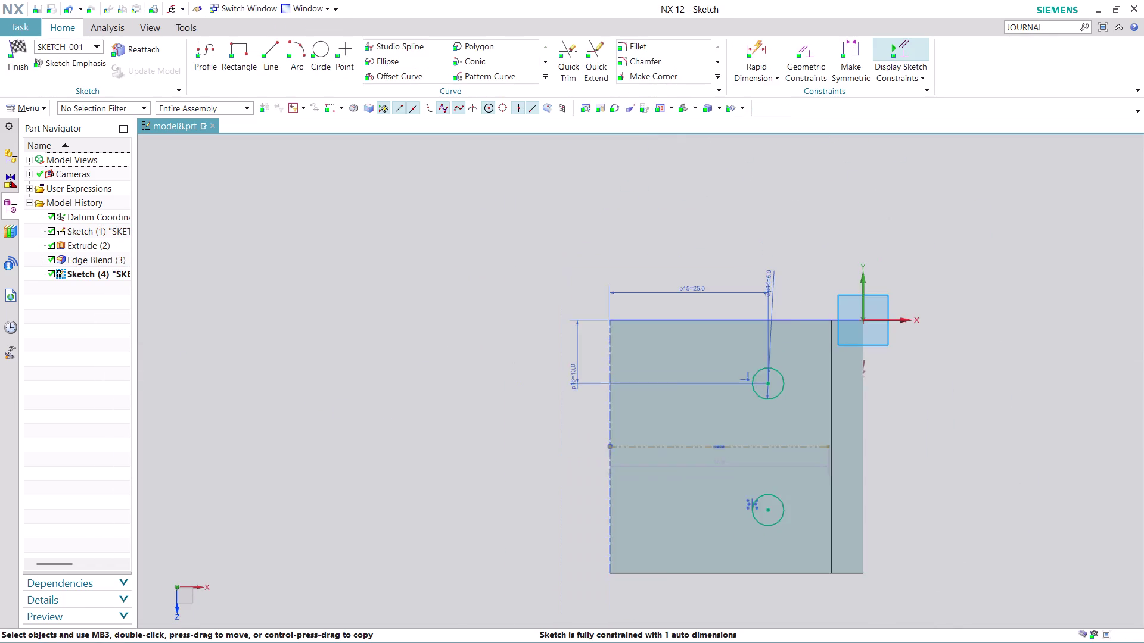
scroll(down, 3)
scroll(up, 3)
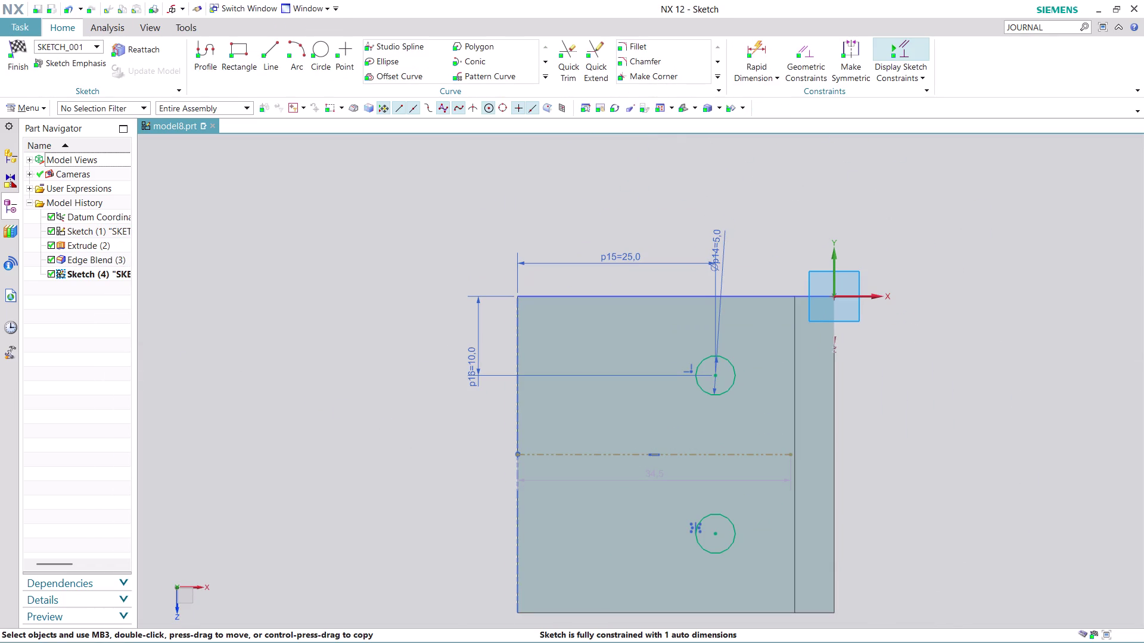
right_click(625, 256)
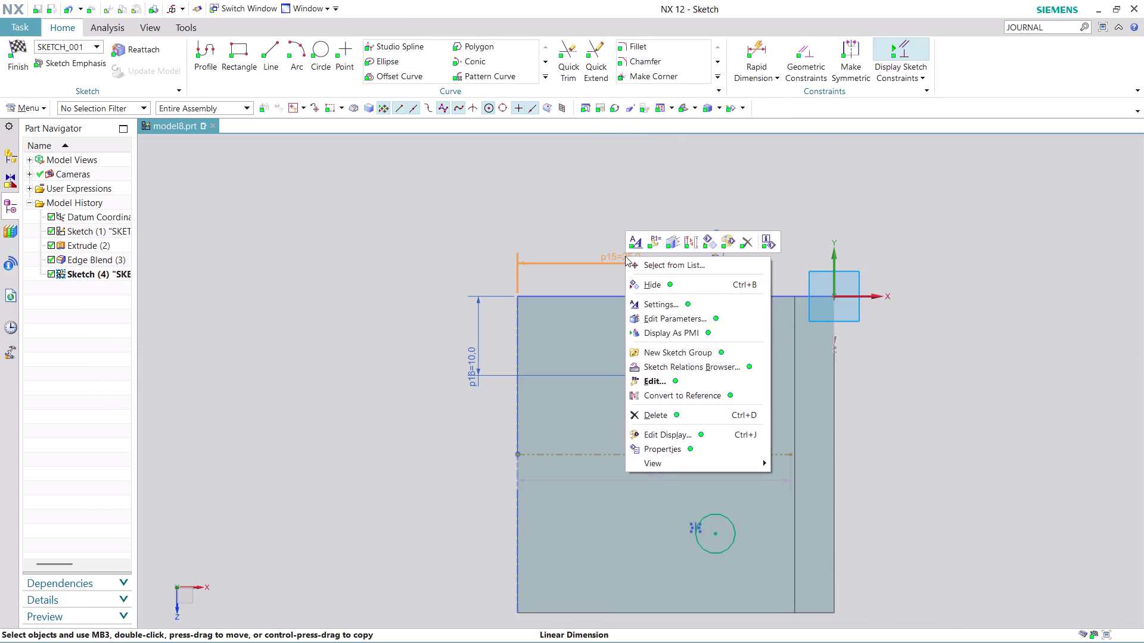
click(668, 420)
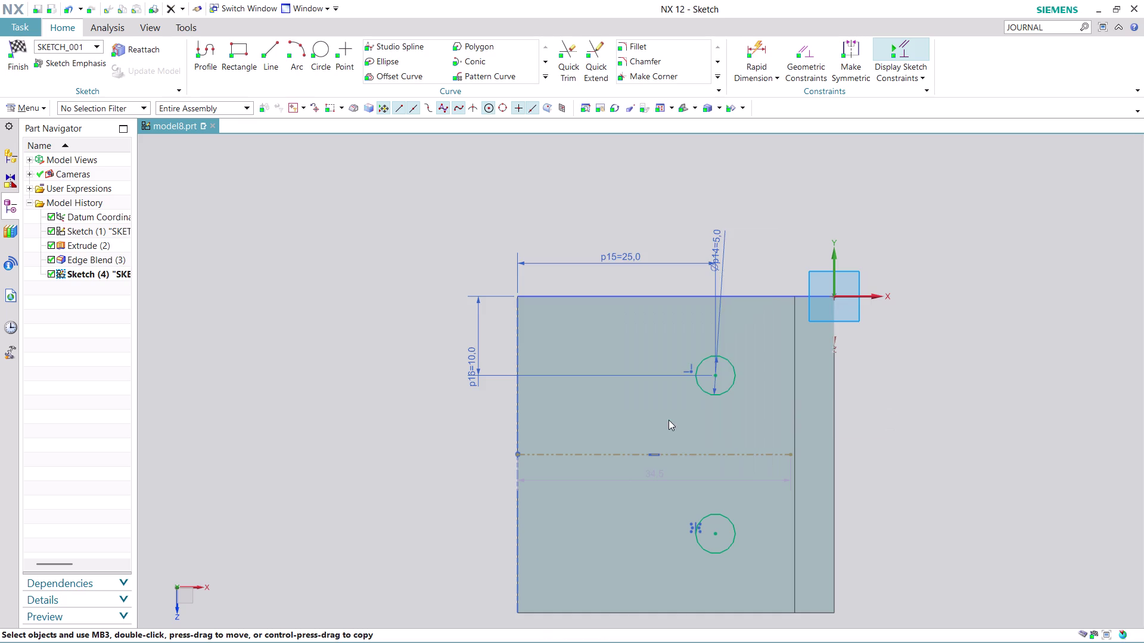
click(586, 360)
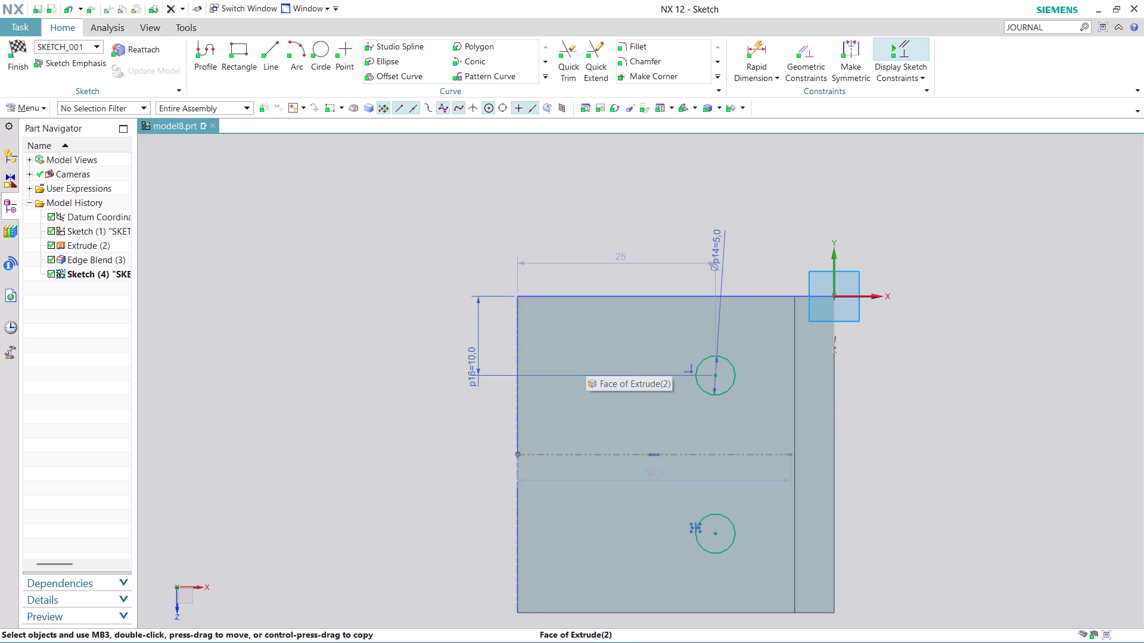
Dimension the upper circle centre 25 mm from the bend-side edge and finish the sketch.
click(764, 45)
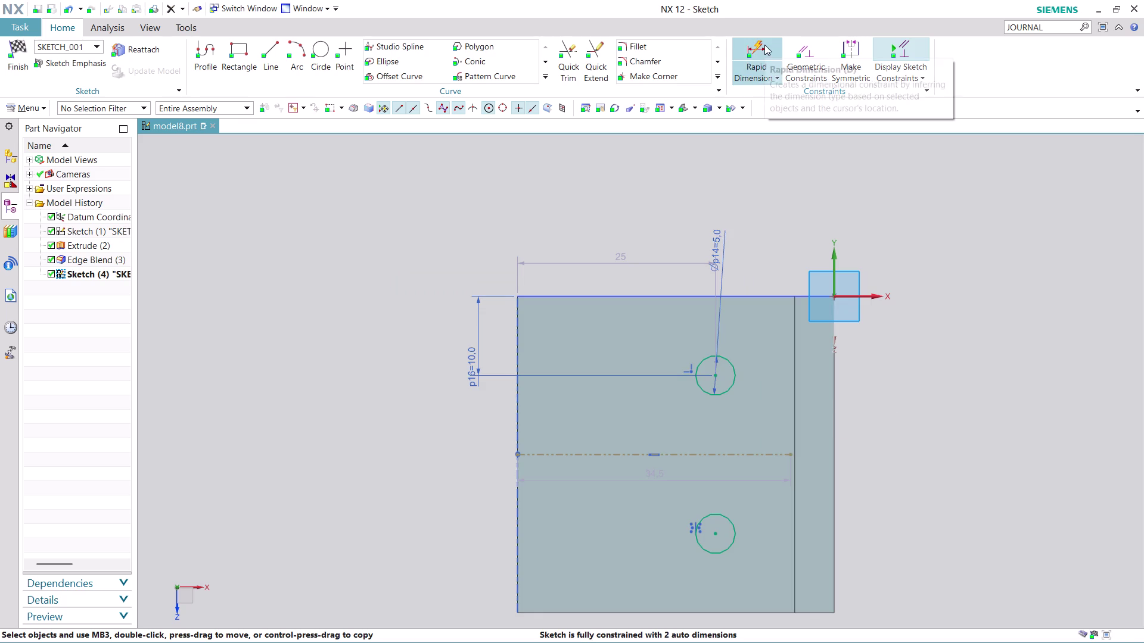
click(715, 378)
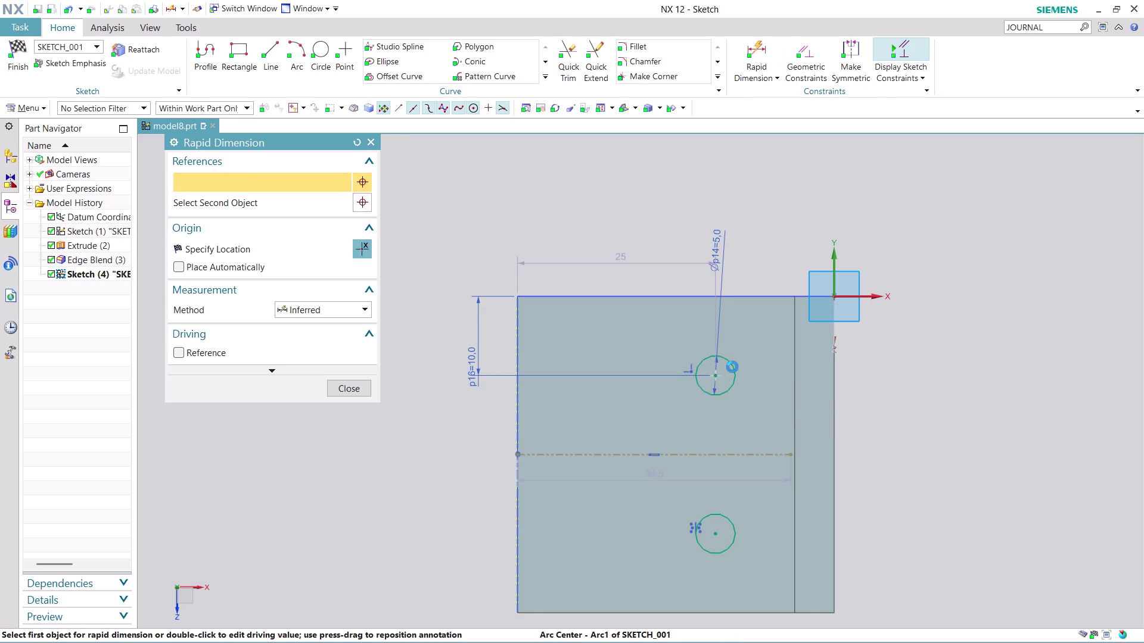
click(794, 305)
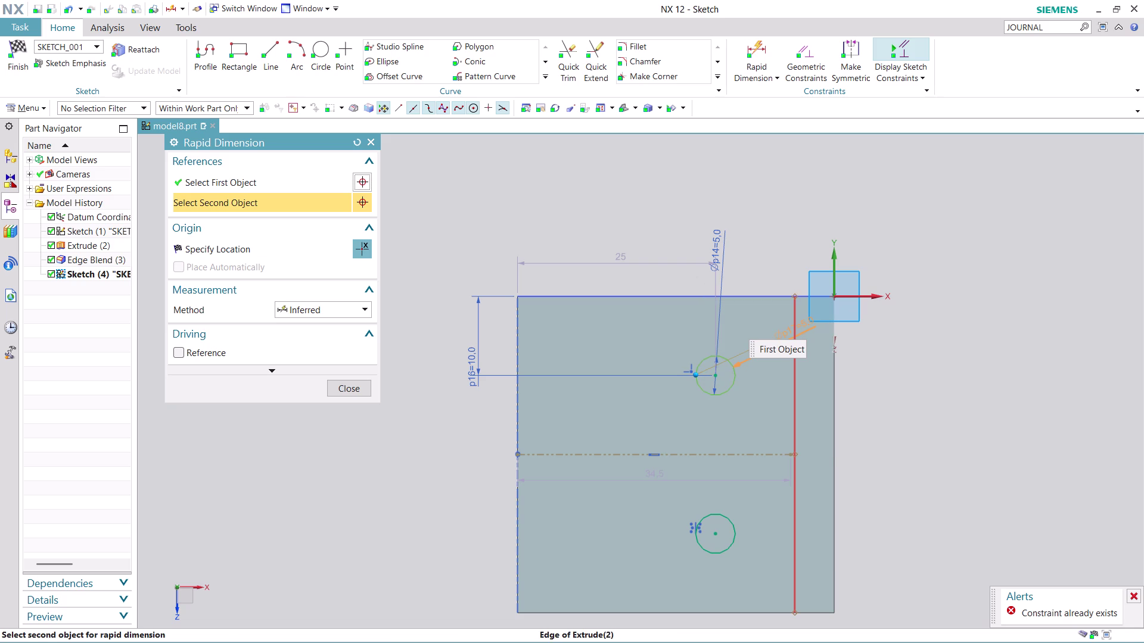
click(744, 184)
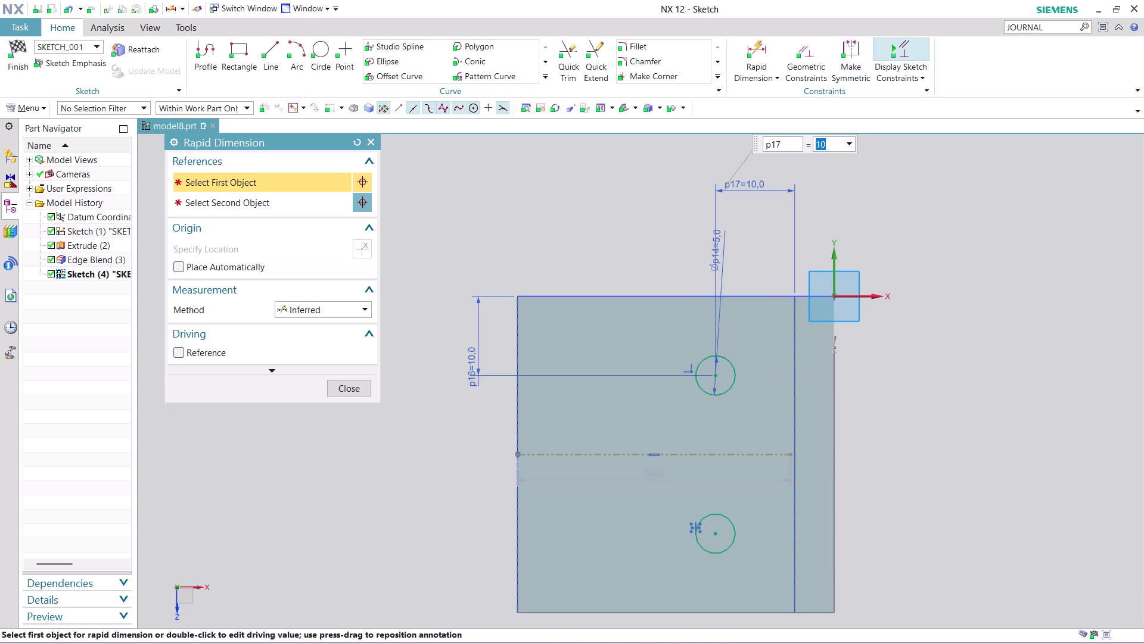
text(25)
key(Return)
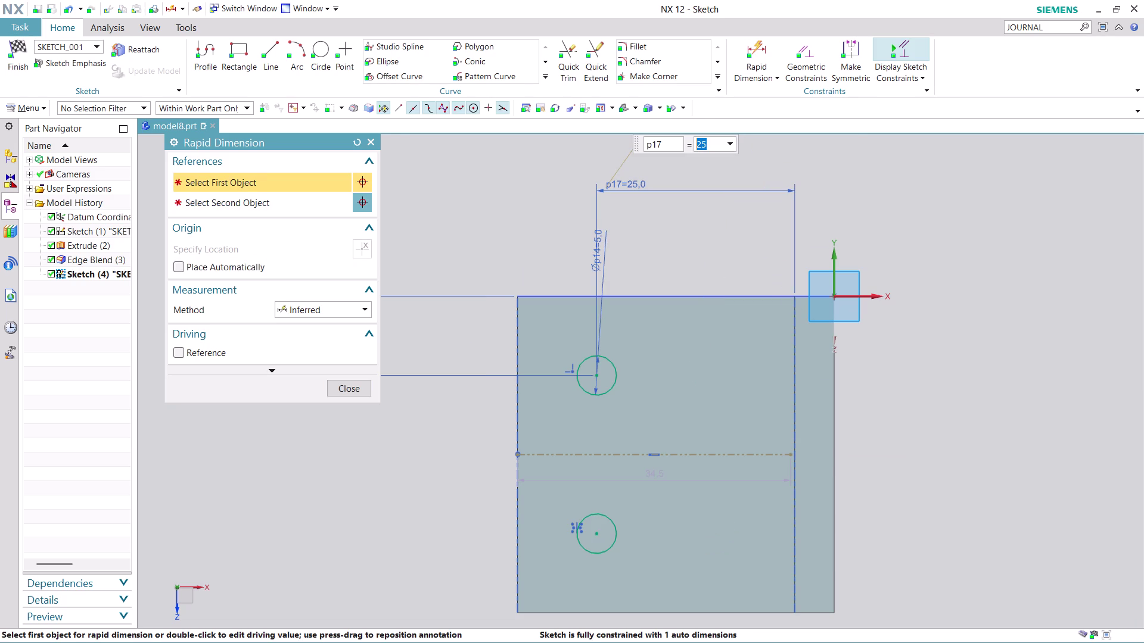
click(360, 387)
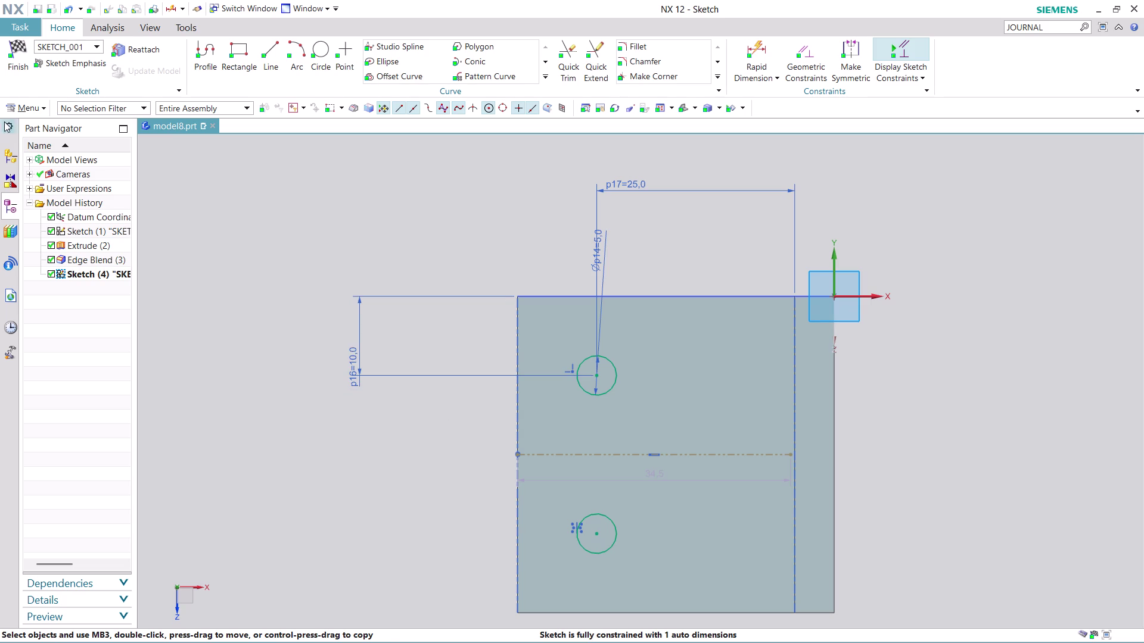
click(12, 68)
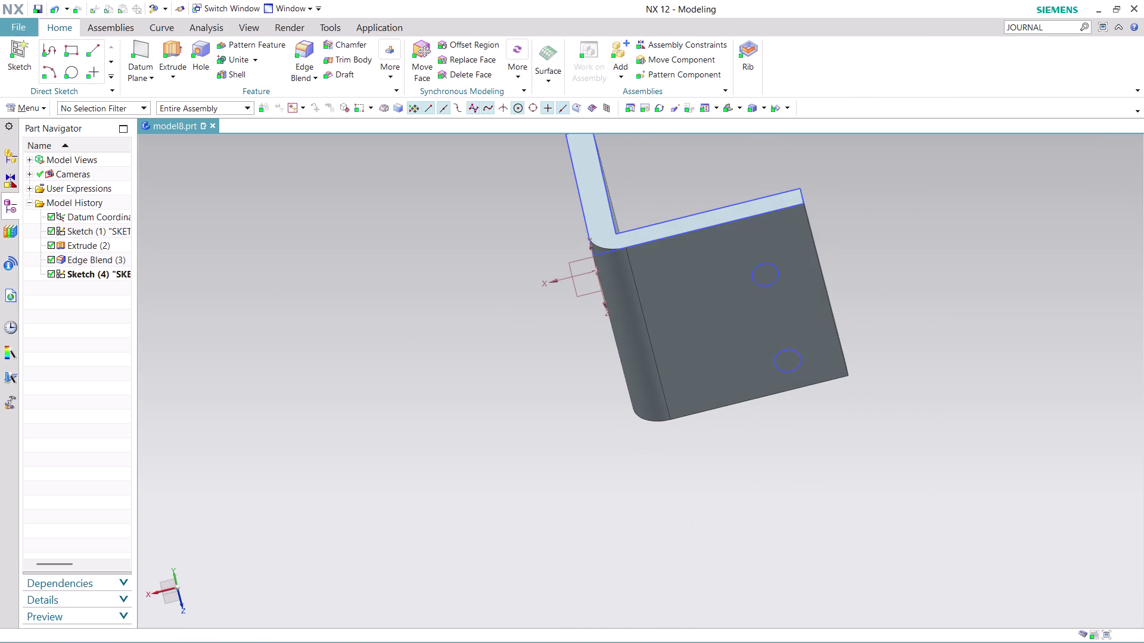
Extrude both sketch circles with Boolean Subtract to cut holes through the flange.
click(177, 54)
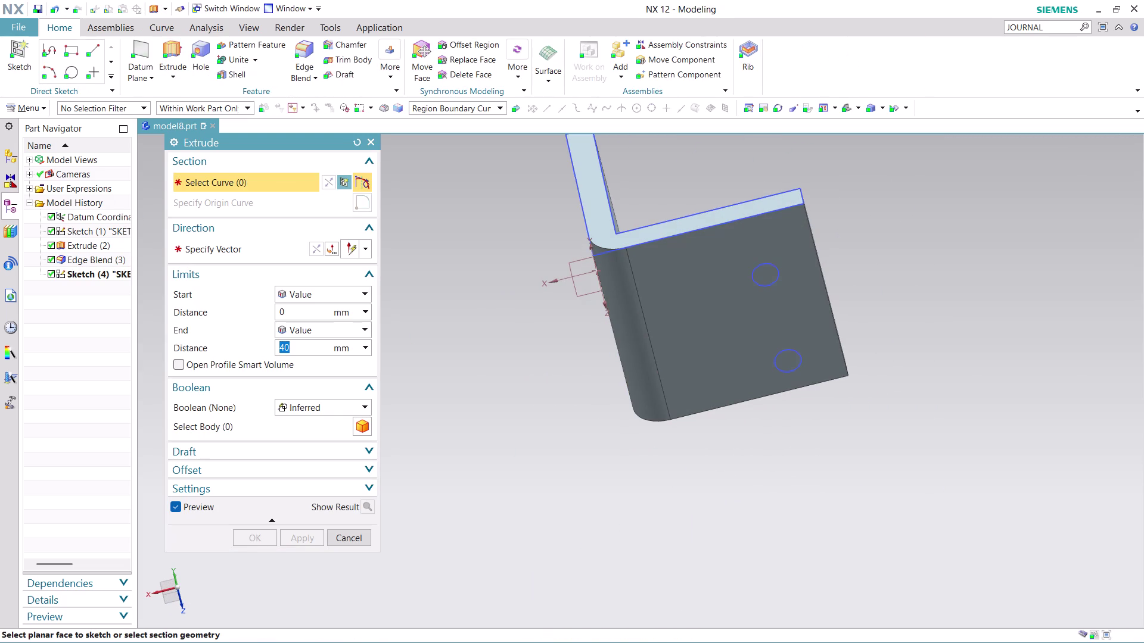
click(769, 275)
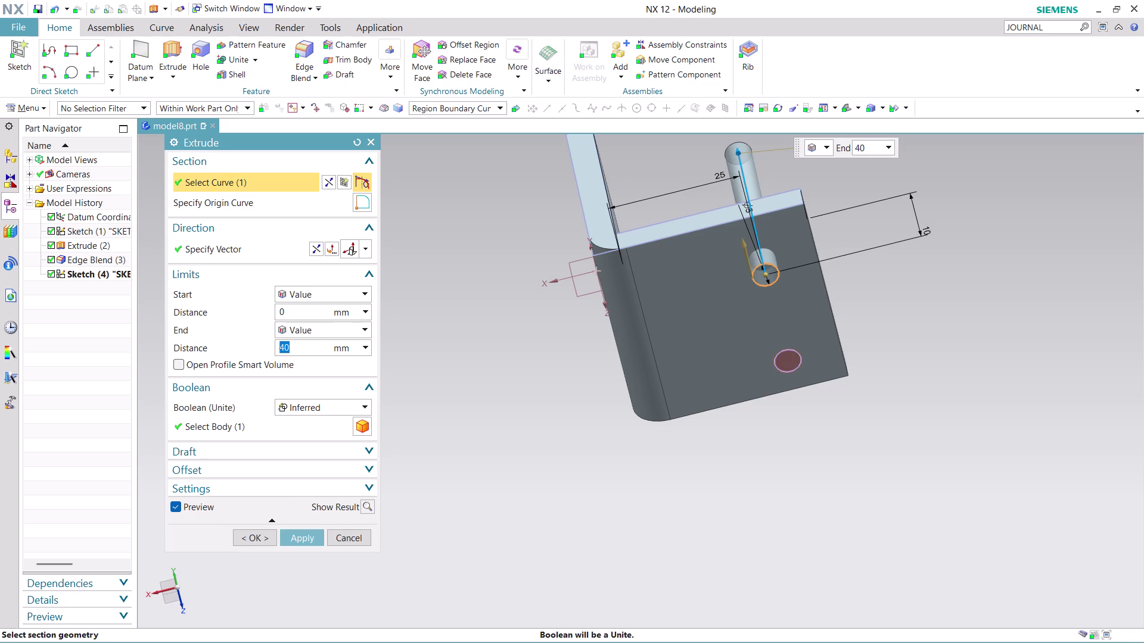
click(790, 366)
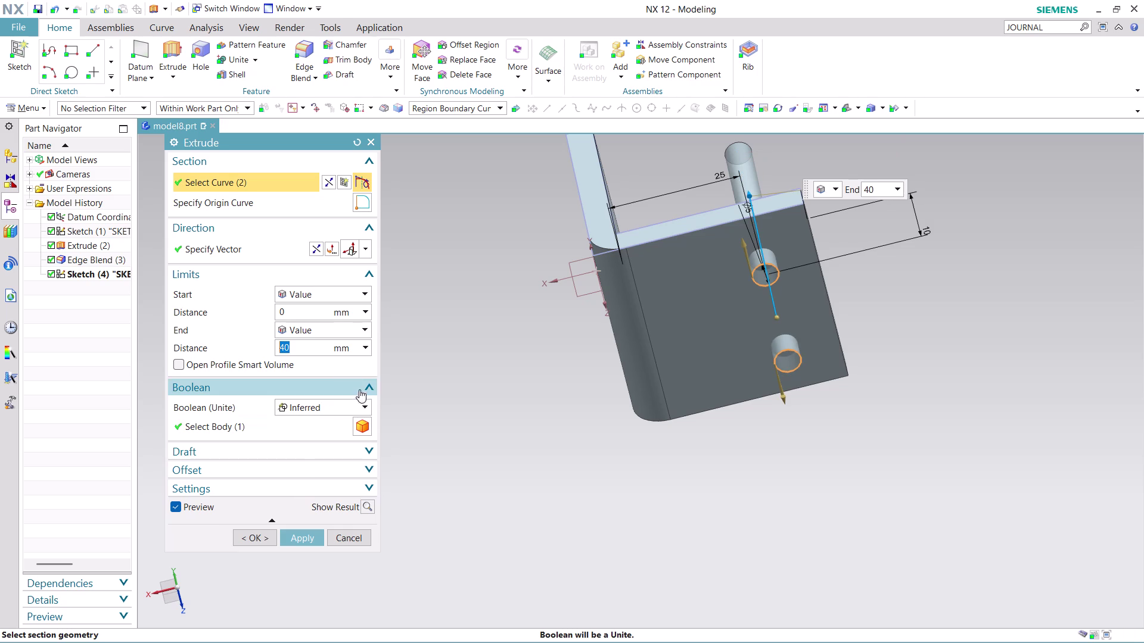
click(356, 406)
click(340, 447)
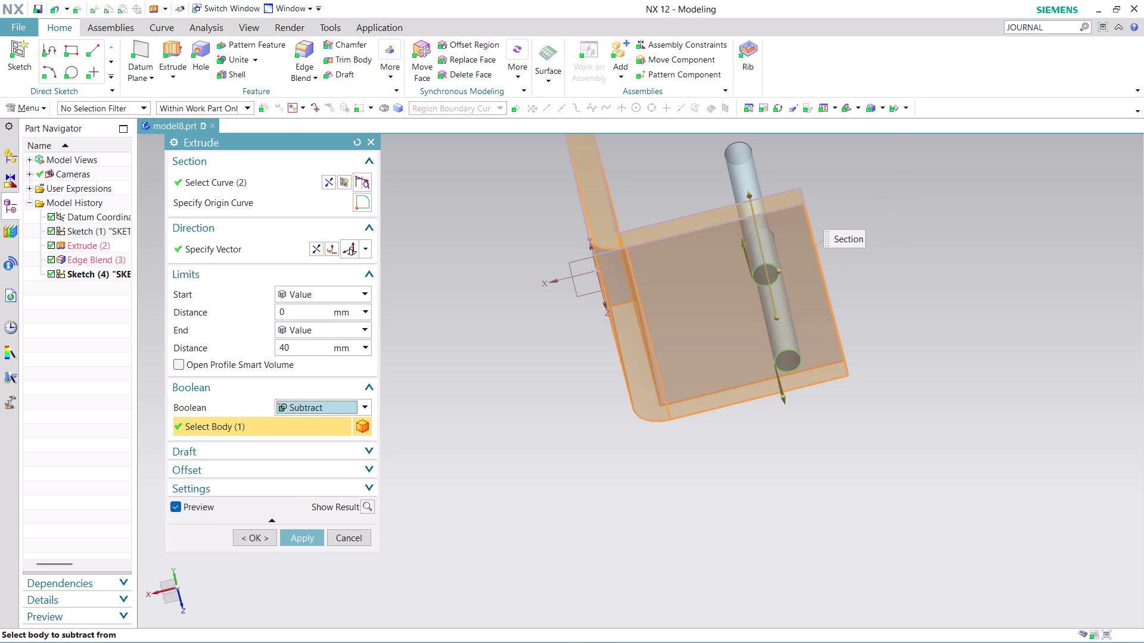
middle_drag(741, 436, 748, 522)
scroll(up, 3)
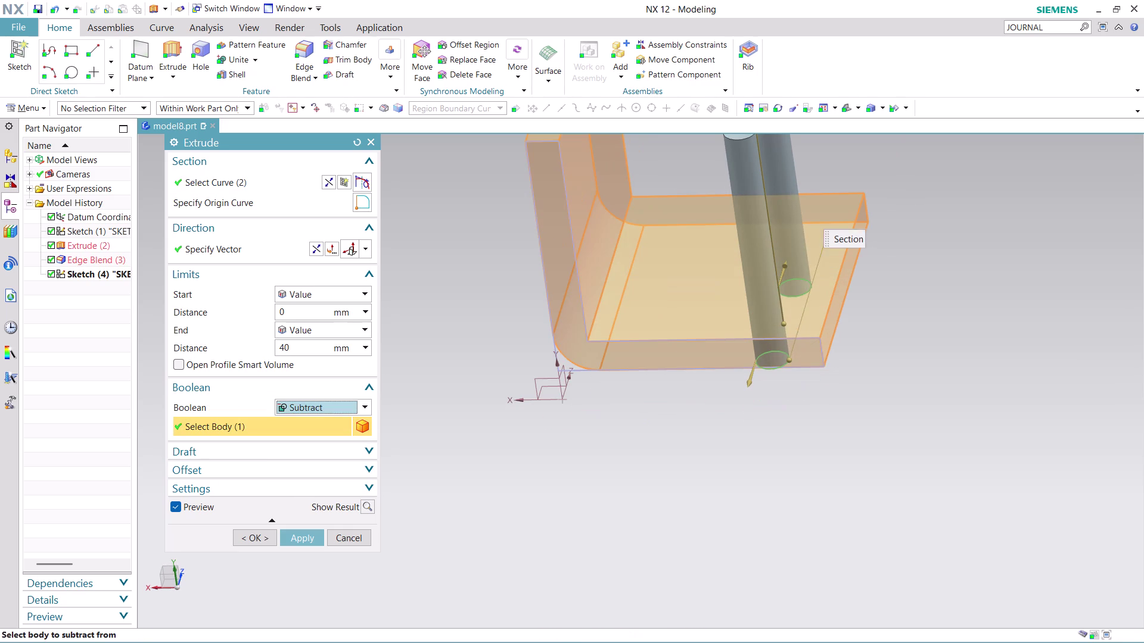
click(263, 541)
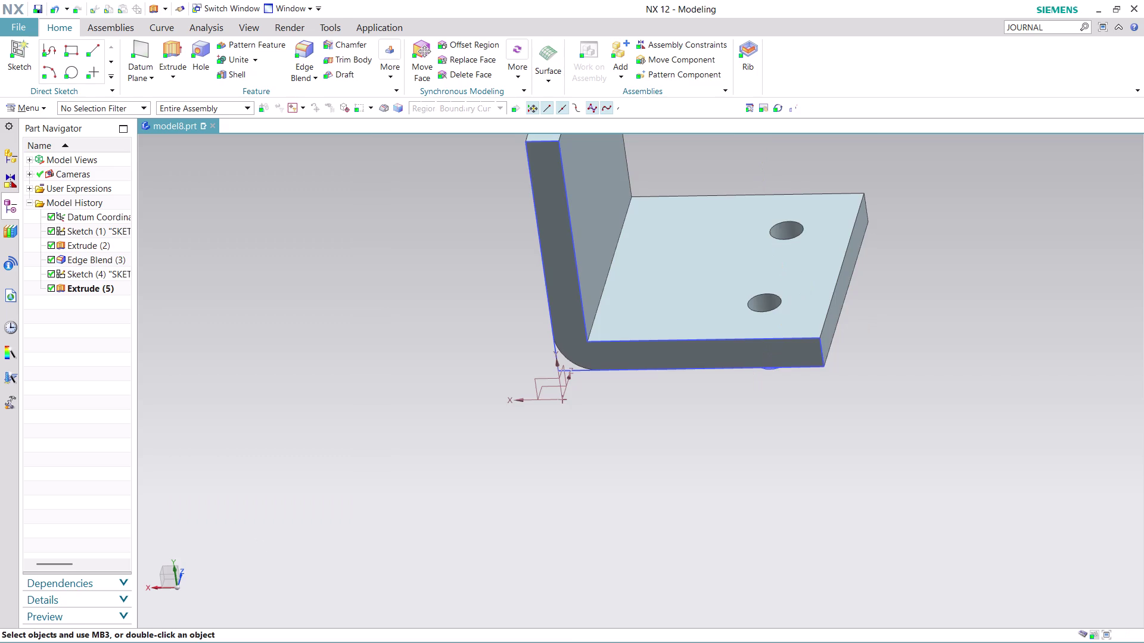
middle_drag(996, 397, 906, 359)
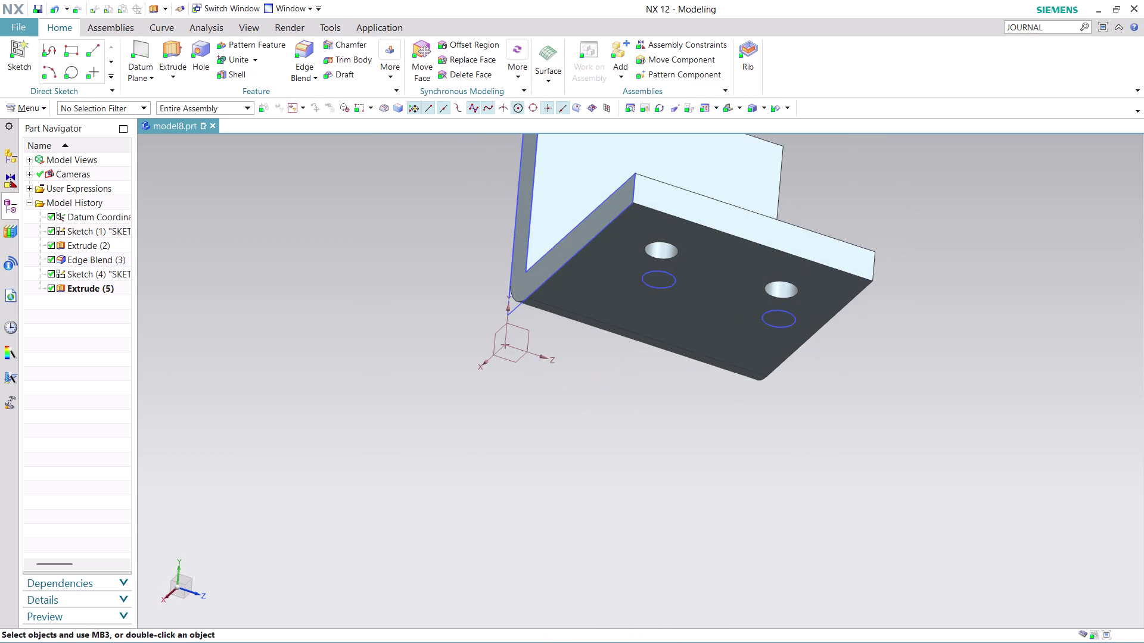
Hide Sketch (4) and Sketch (1), then turn the bracket toward the other flange.
right_click(674, 277)
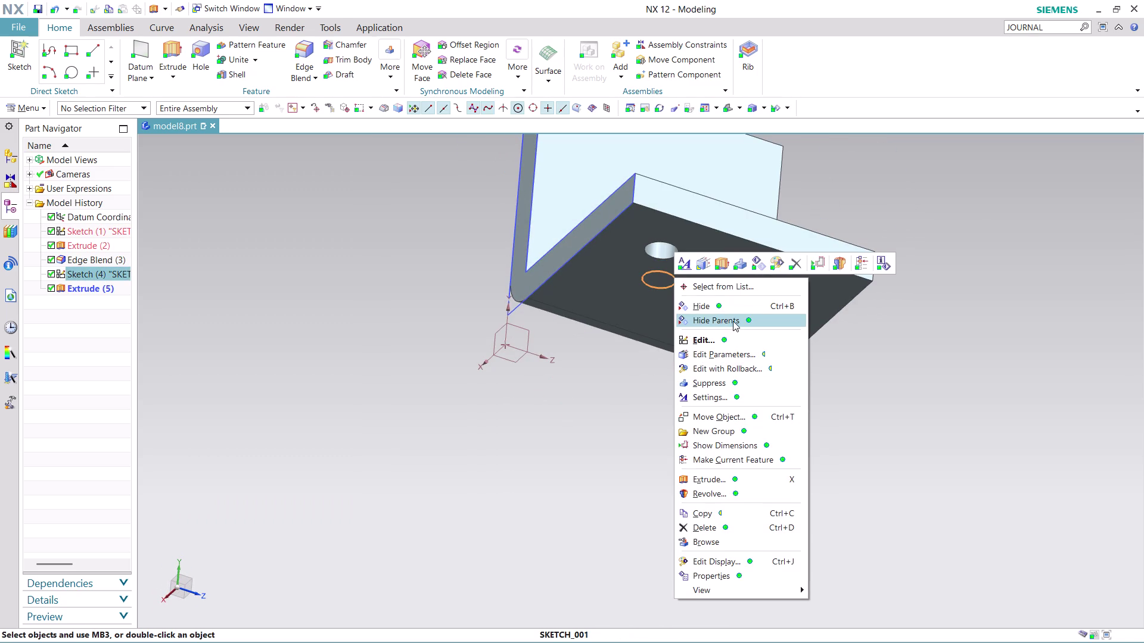
click(744, 309)
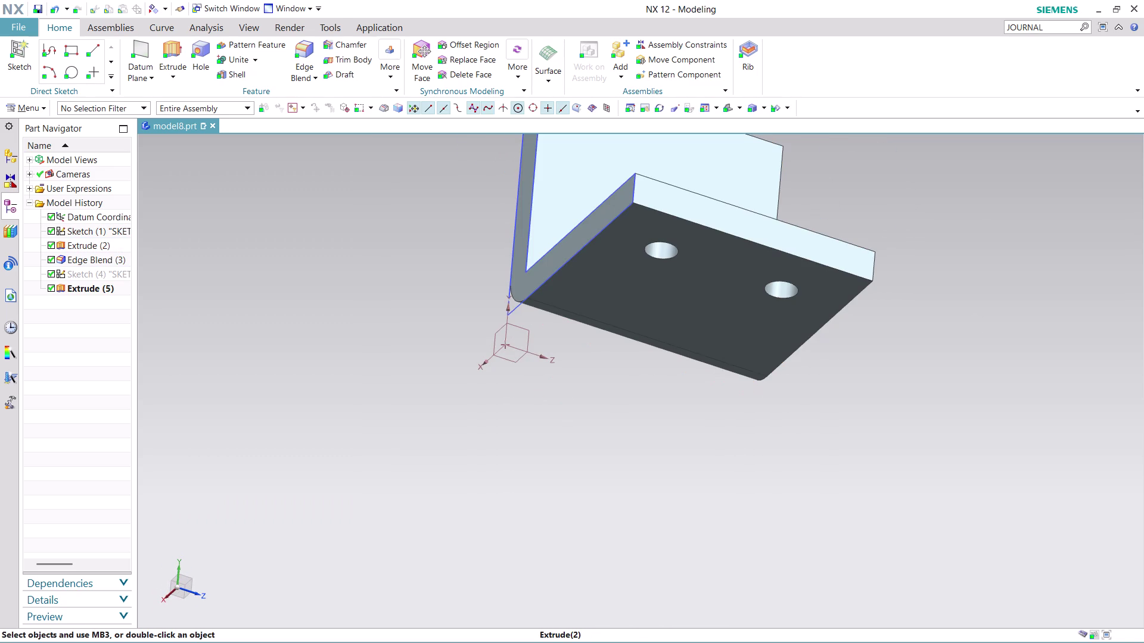
right_click(523, 300)
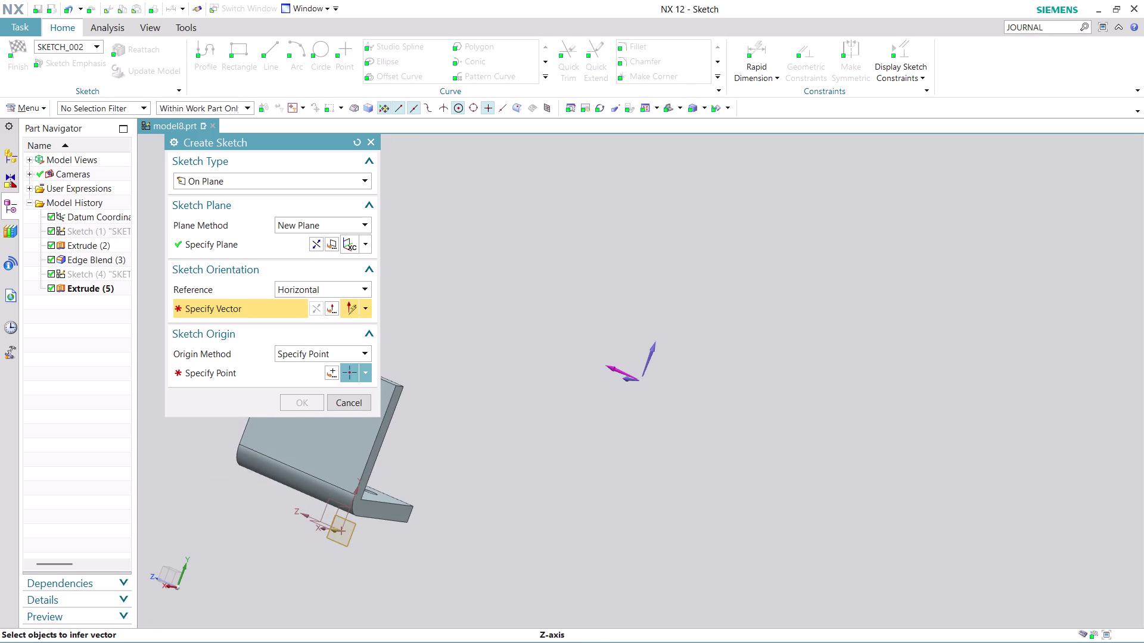
Set the sketch orientation to the horizontal reference and its origin point, then accept.
click(607, 370)
click(332, 370)
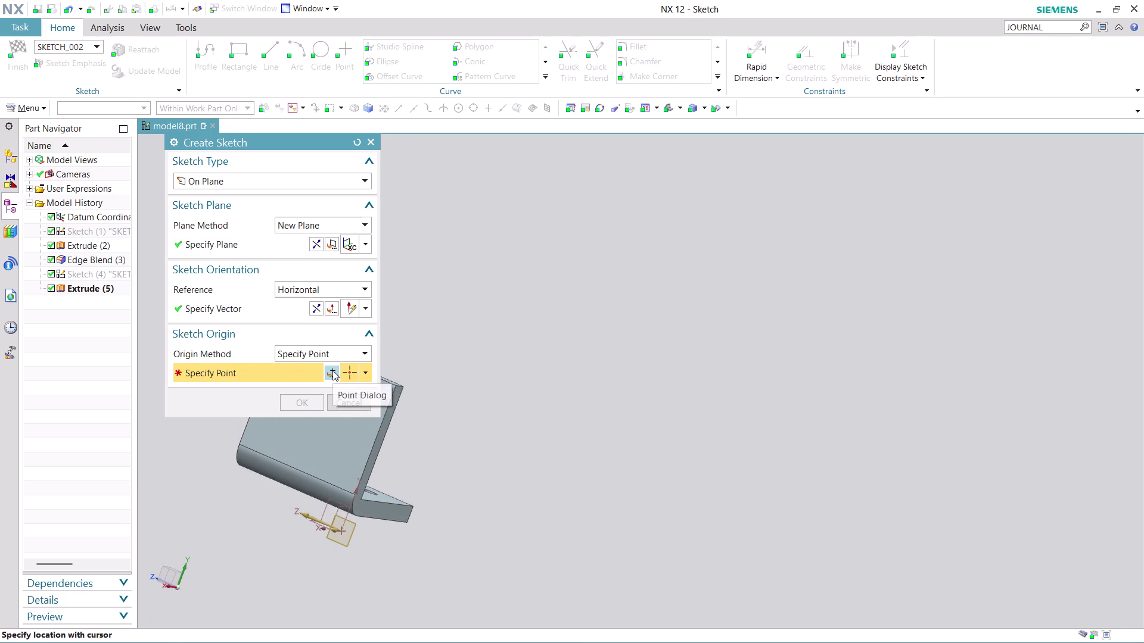
click(310, 397)
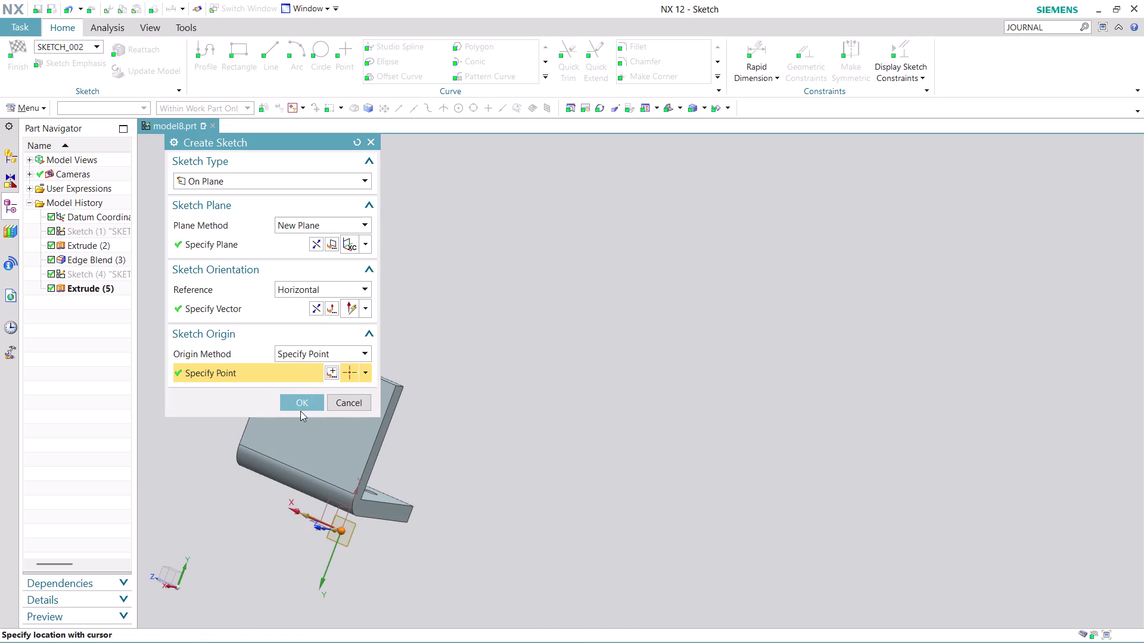
click(300, 411)
click(300, 405)
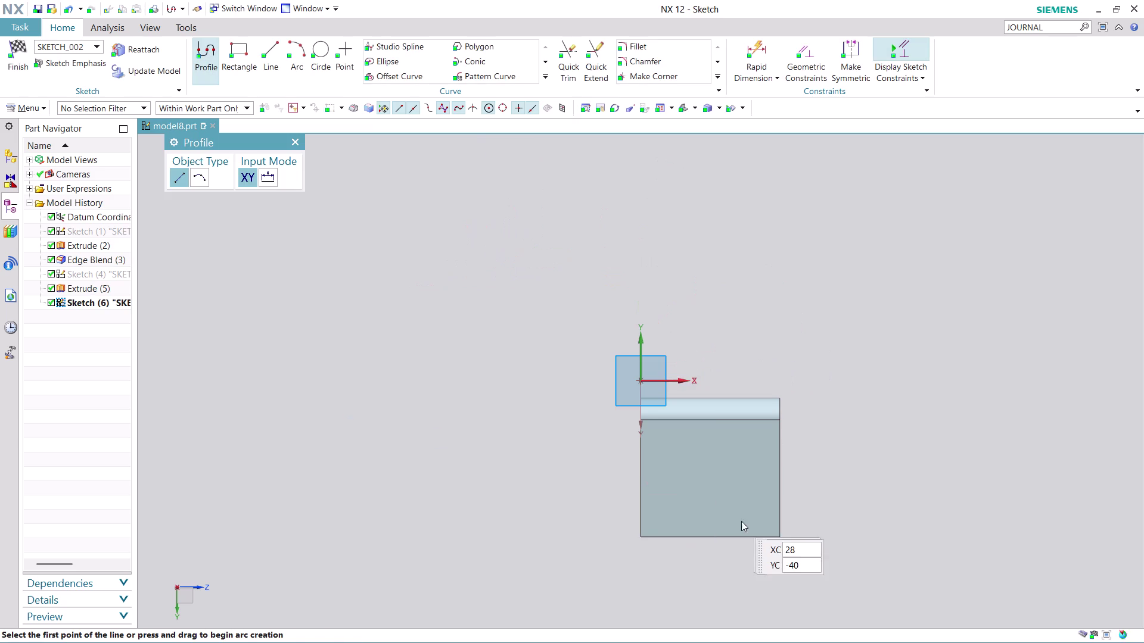
Place a circle's centre near the lower middle of the flange face.
scroll(down, 3)
scroll(up, 3)
scroll(up, 3)
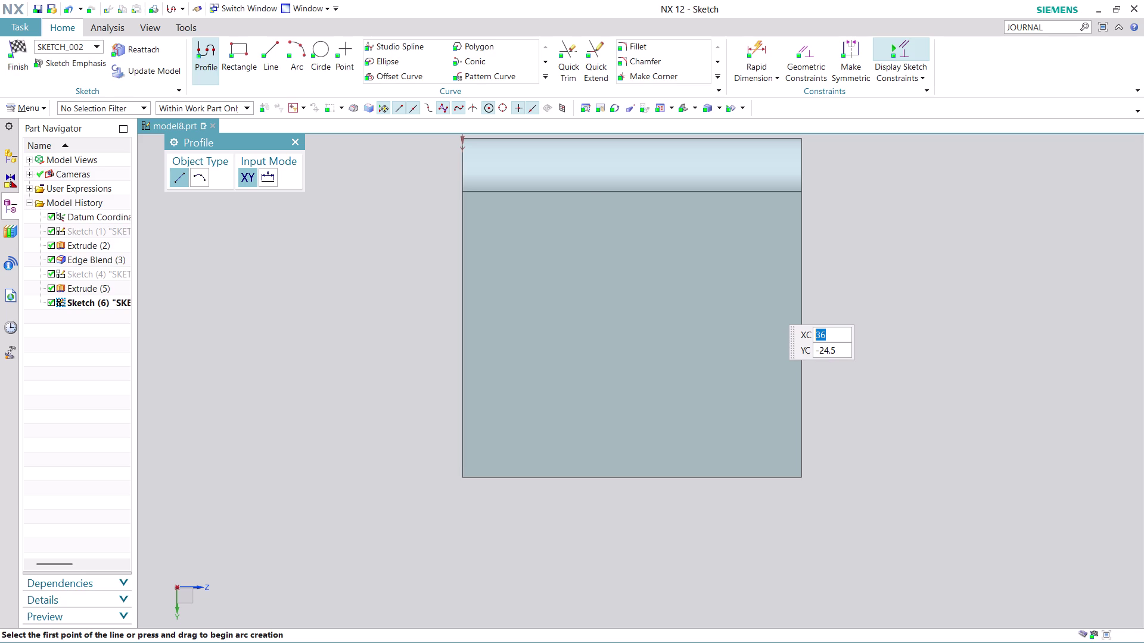
click(325, 40)
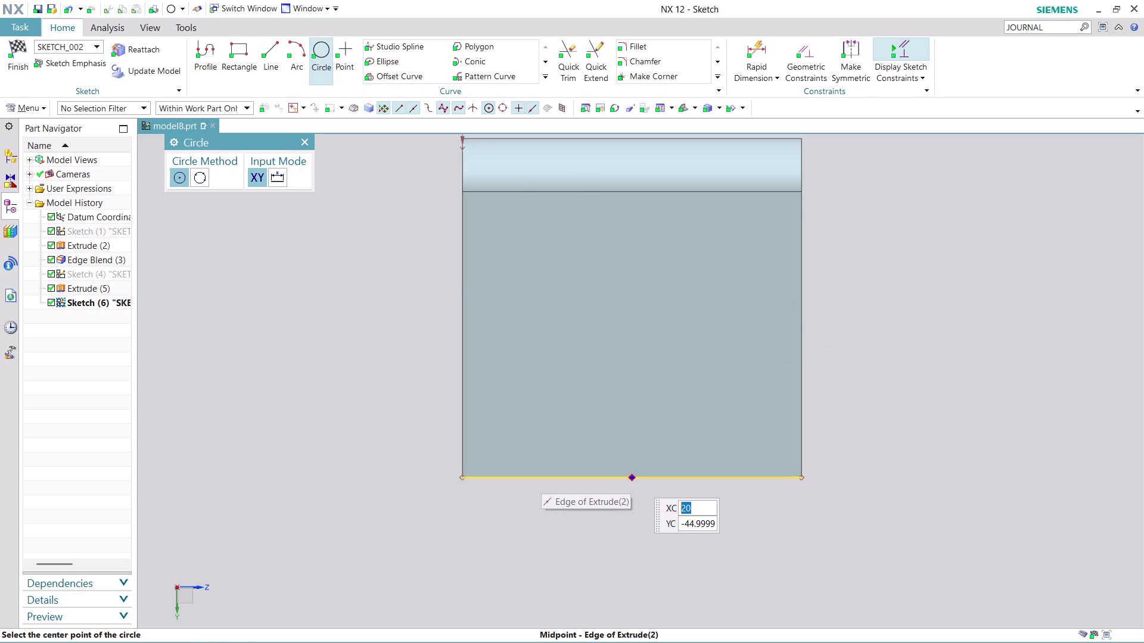
click(629, 404)
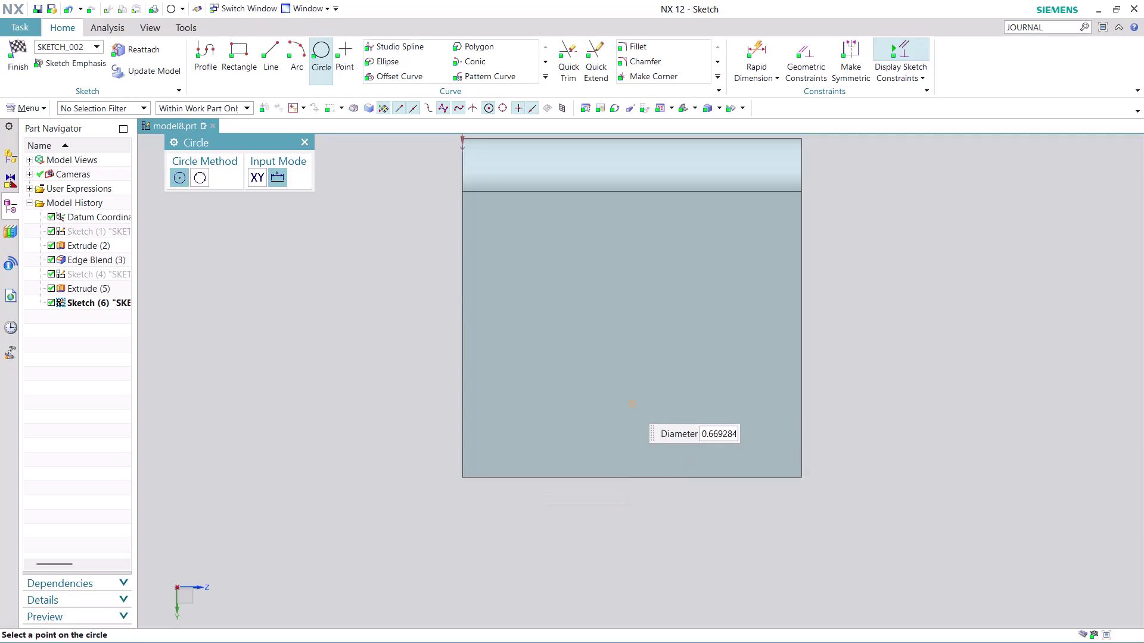